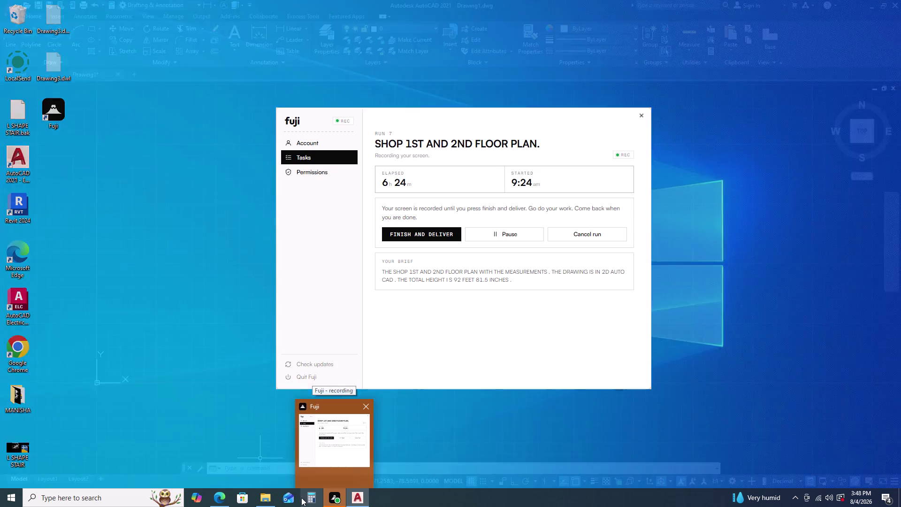
Switch back to the blank Drawing1 and pan the origin toward the lower-left.
click(362, 497)
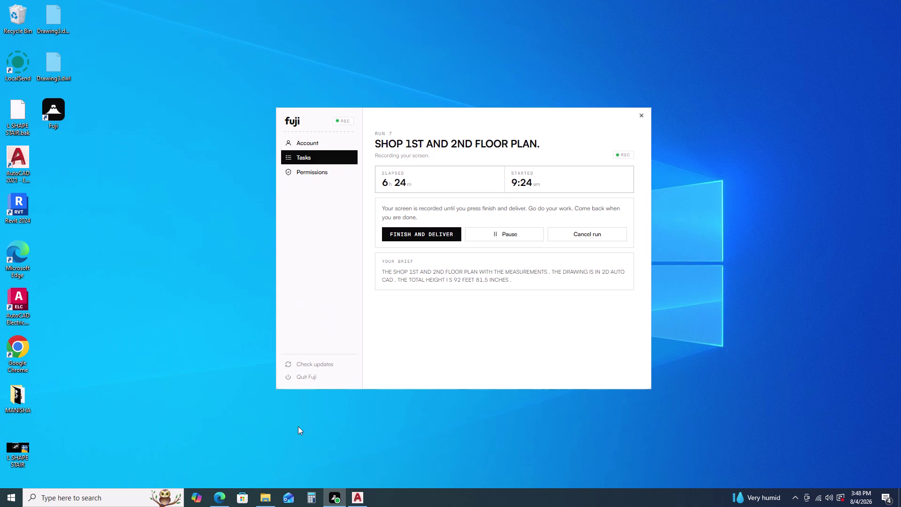
click(357, 497)
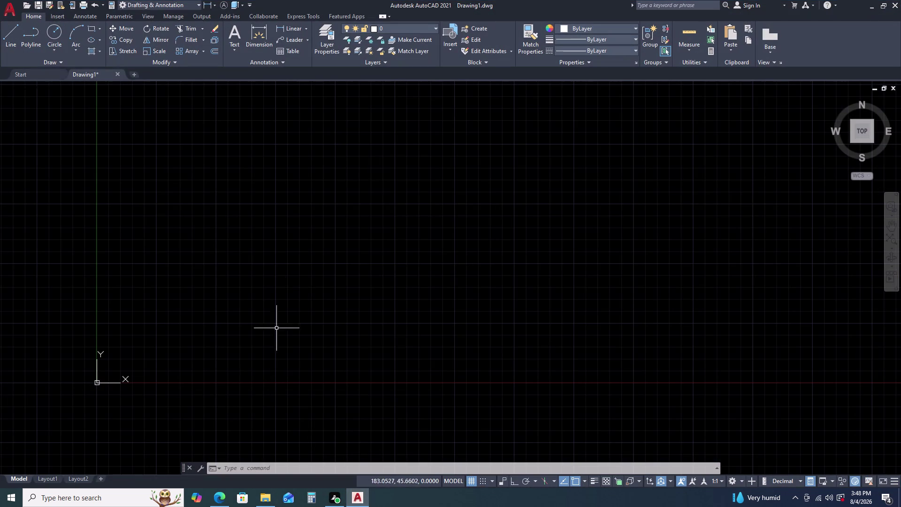
middle_drag(167, 153, 164, 157)
middle_drag(135, 186, 104, 210)
middle_drag(159, 191, 106, 217)
middle_drag(103, 219, 90, 226)
text(U)
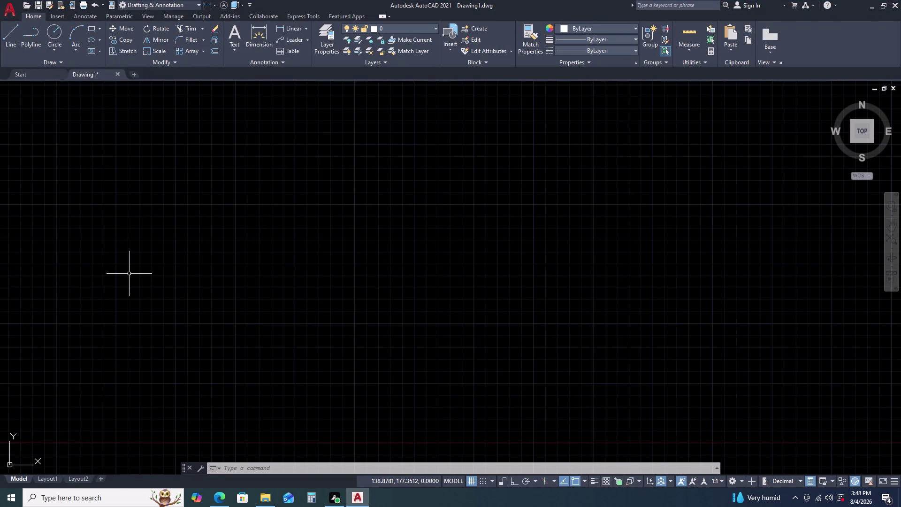
Set drawing units to Architectural length with 0'-0 1/2" precision via UN.
text(N)
key(space)
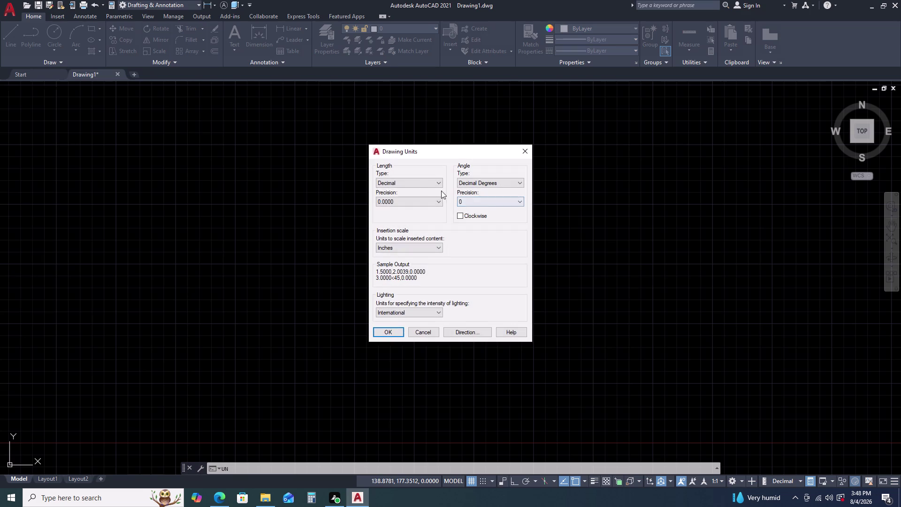
click(418, 179)
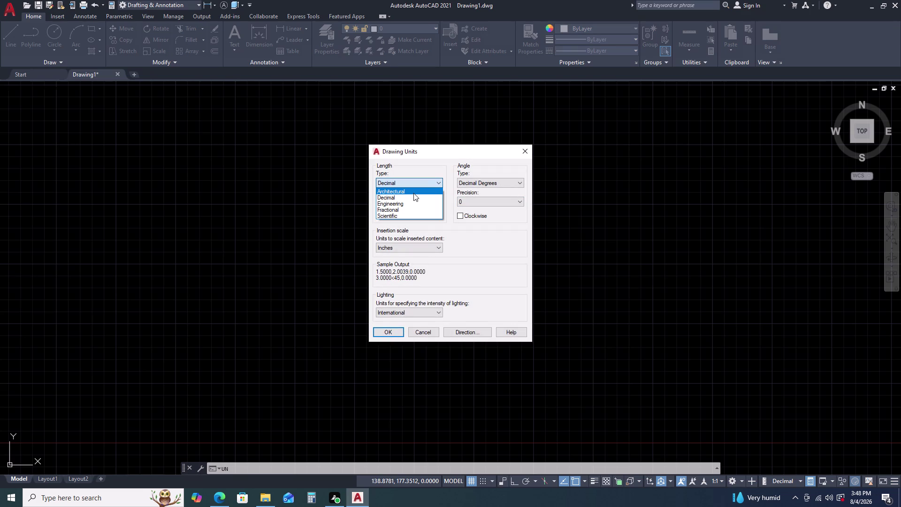
click(414, 193)
click(414, 205)
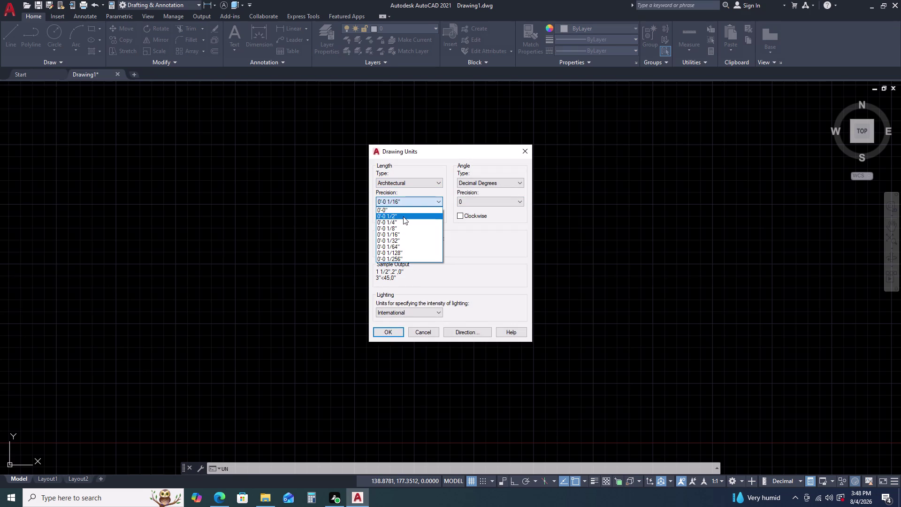
click(403, 217)
click(389, 334)
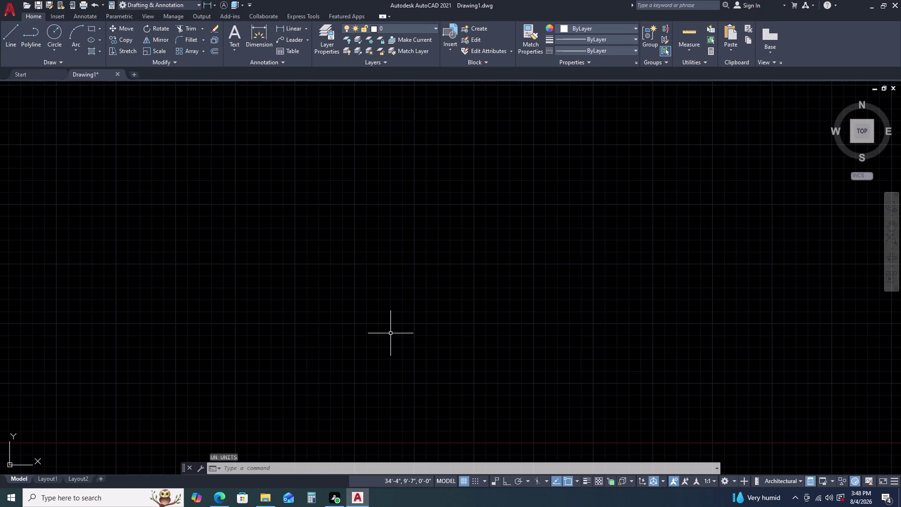
Open the DesignCenter content library by mistake, cancel, and close its panel.
key(d)
key(c)
key(space)
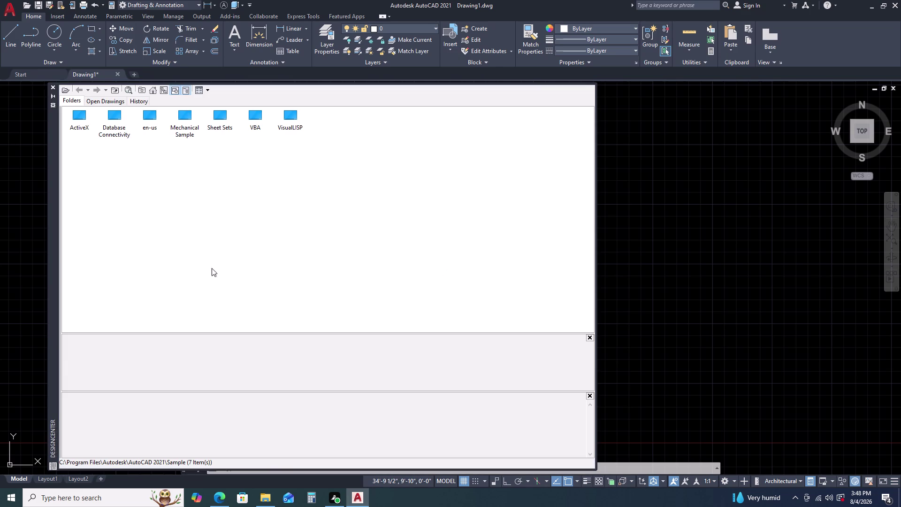
key(Escape)
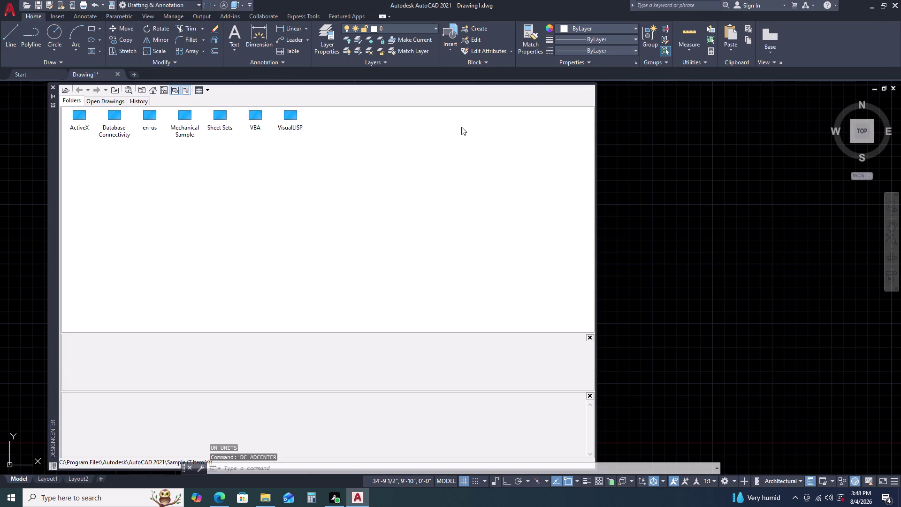
key(Escape)
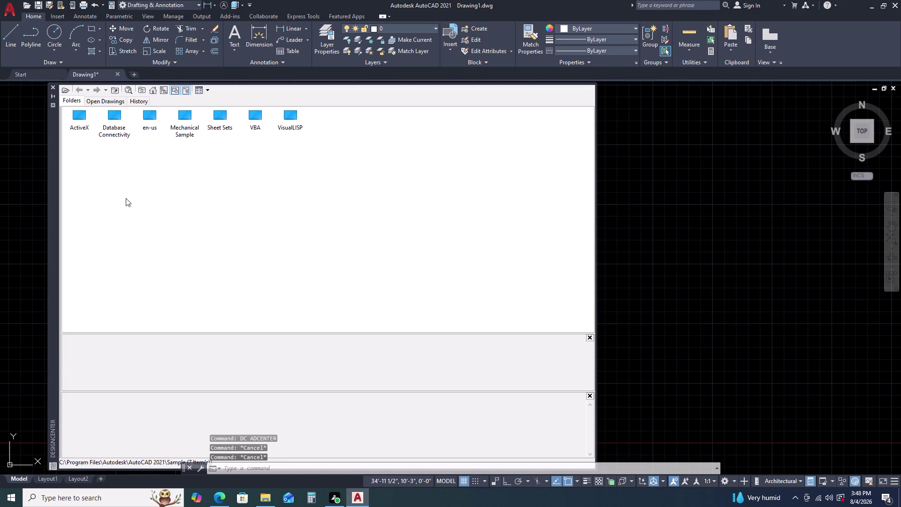
click(52, 82)
click(51, 87)
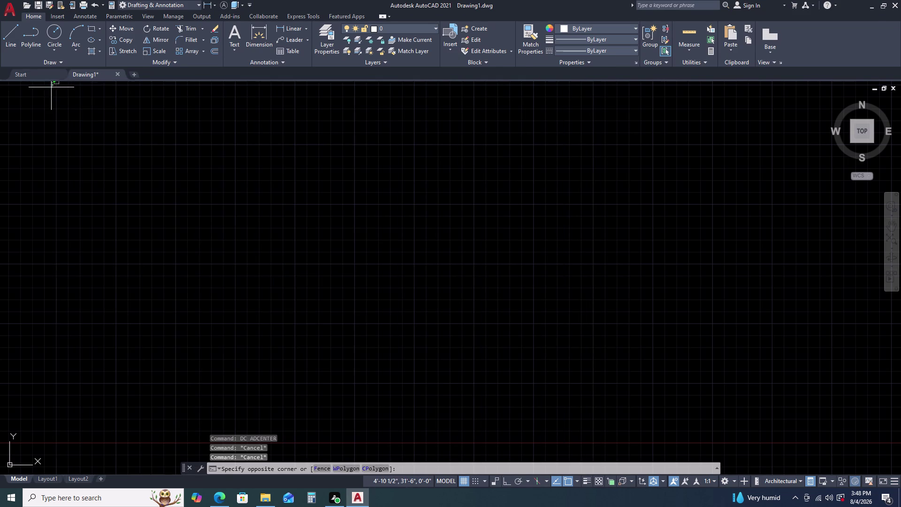
Give the Standard dimension style Architectural primary units with 0'-0 1/2" precision.
text(D)
key(space)
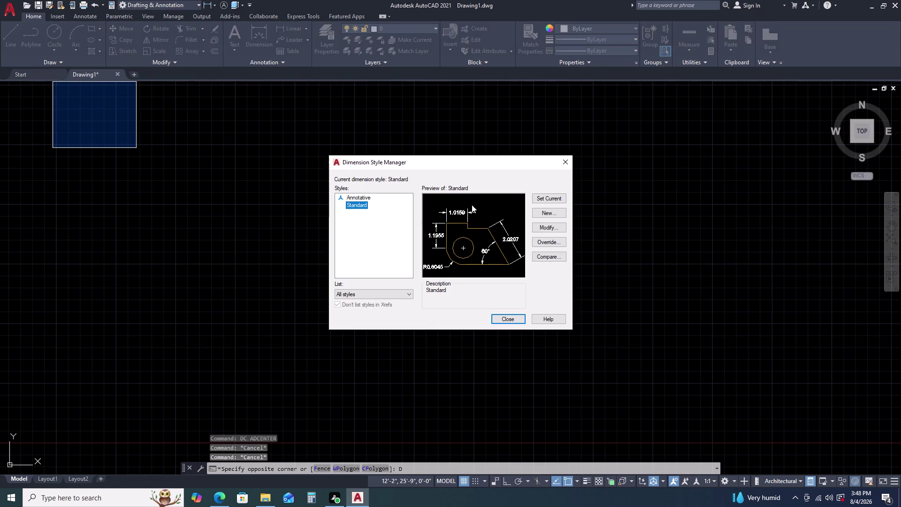
click(542, 230)
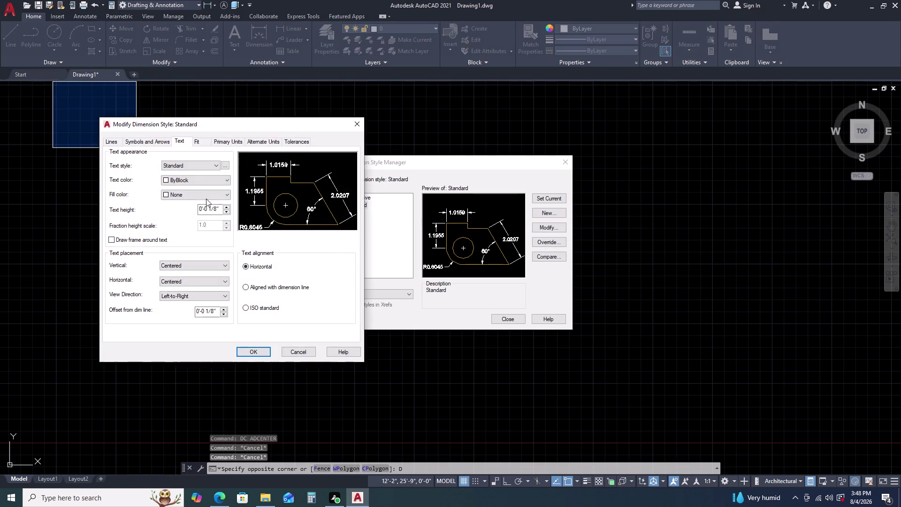
click(237, 142)
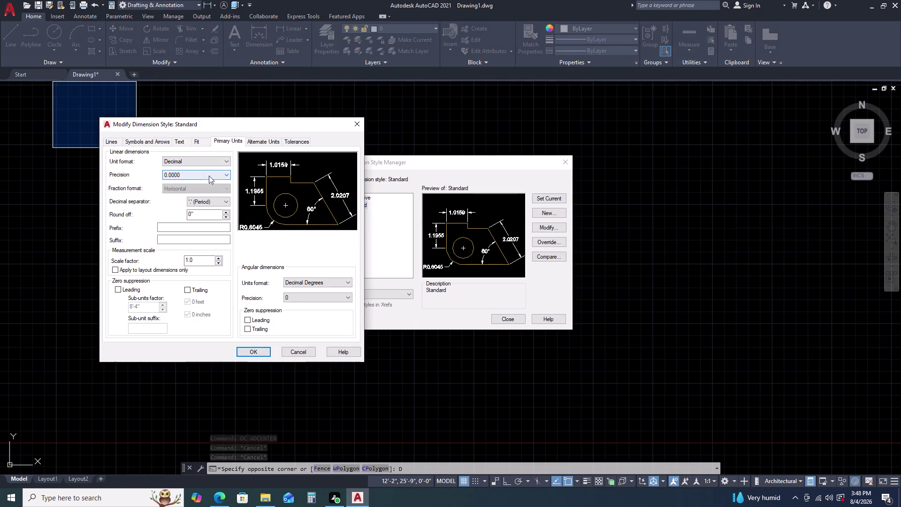
click(196, 159)
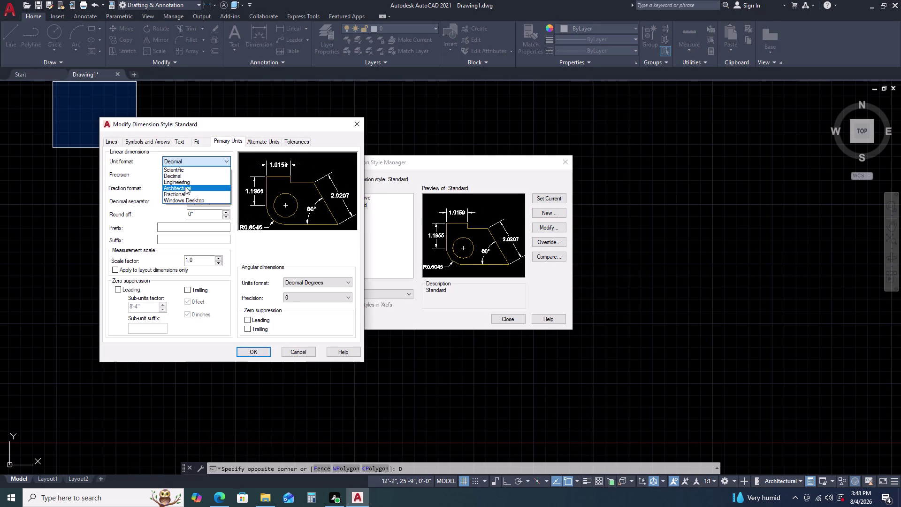
click(188, 189)
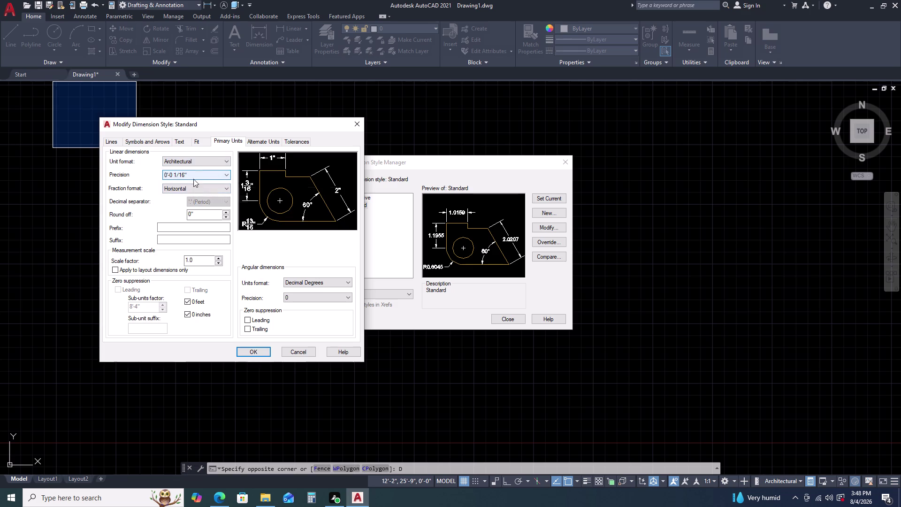
click(196, 177)
click(193, 190)
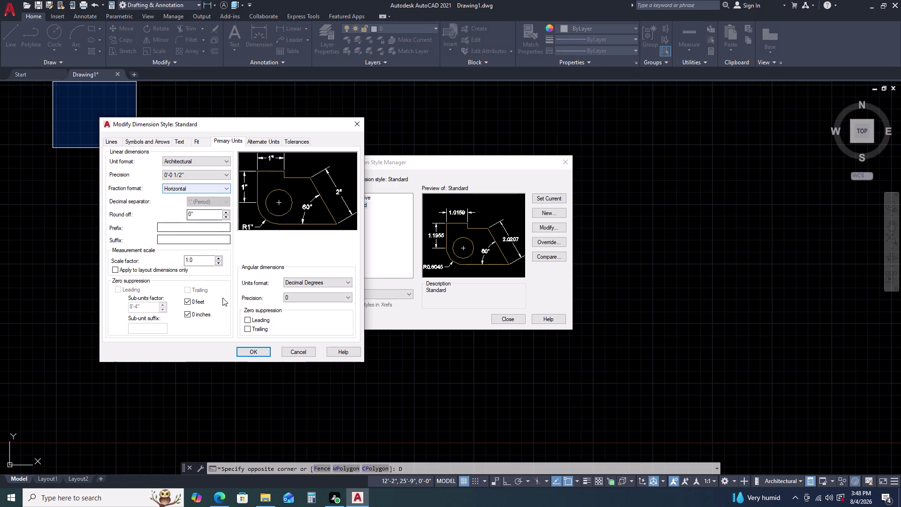
click(252, 349)
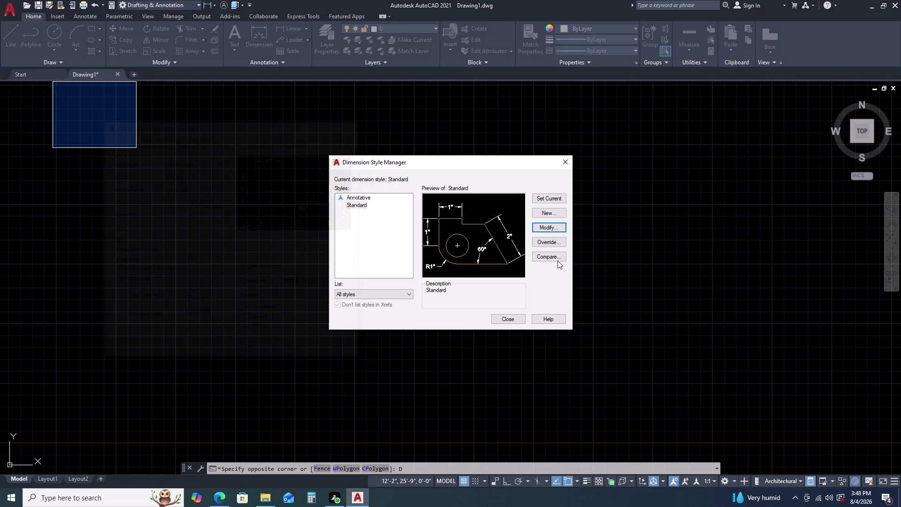
click(545, 199)
click(565, 159)
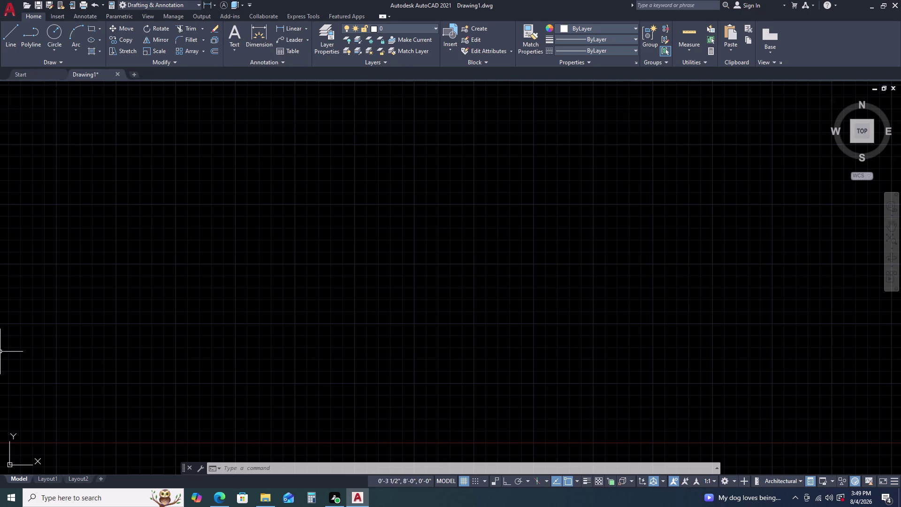
scroll(down, 3)
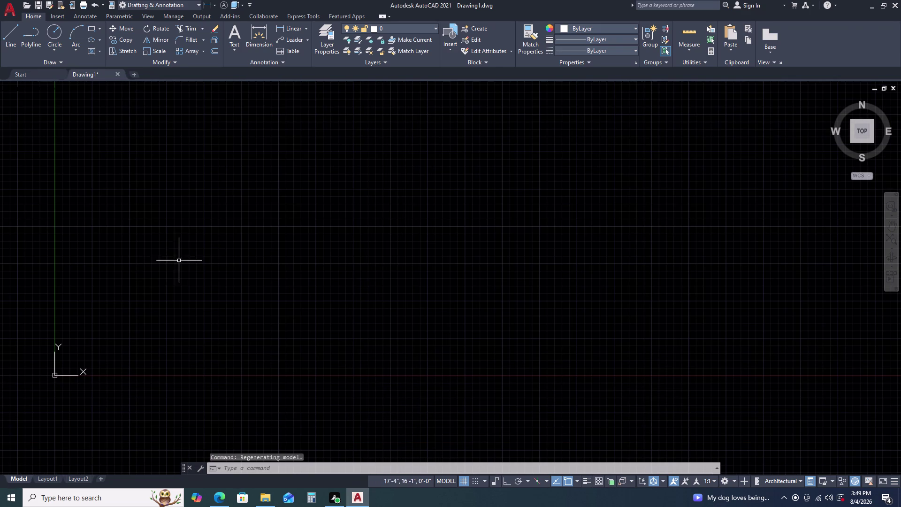
key(u)
key(n)
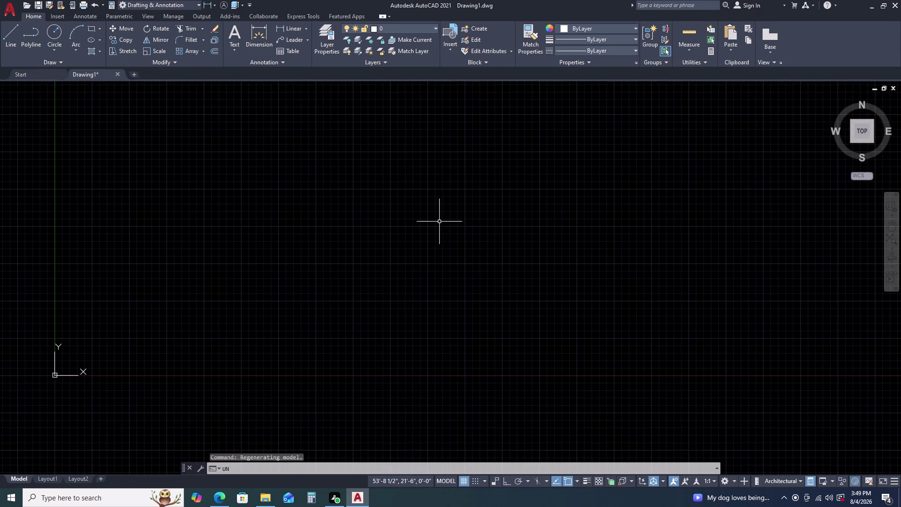
key(space)
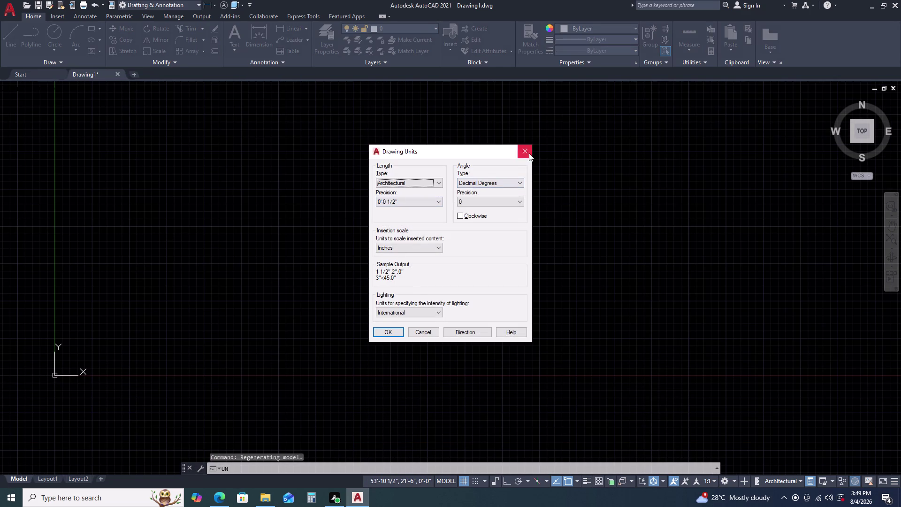
click(527, 151)
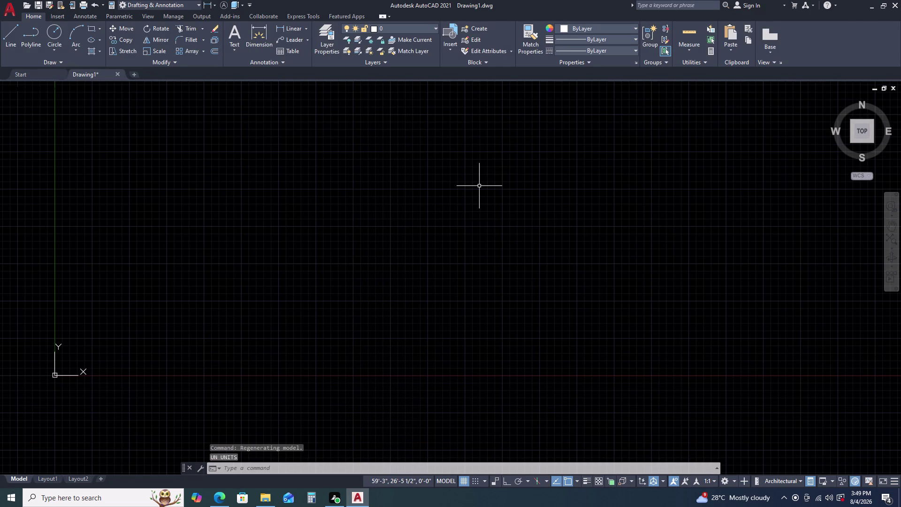
text(D)
key(space)
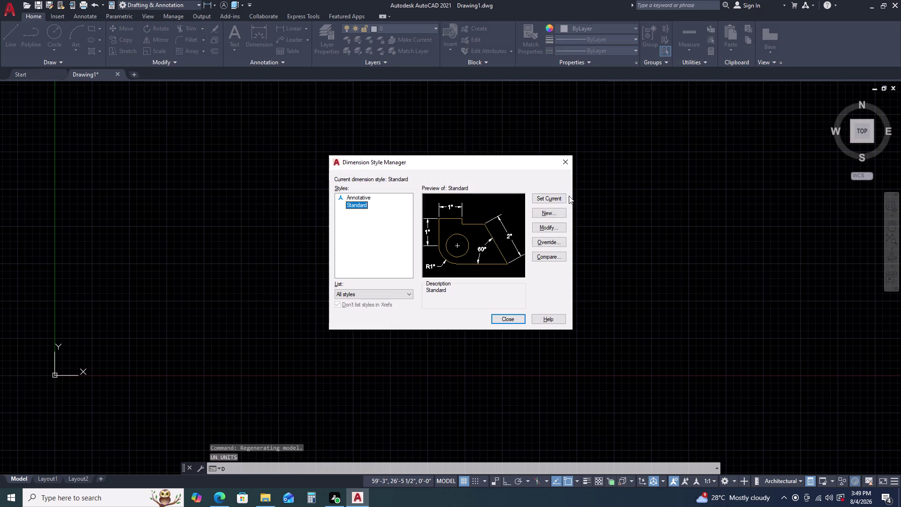
click(564, 159)
key(Escape)
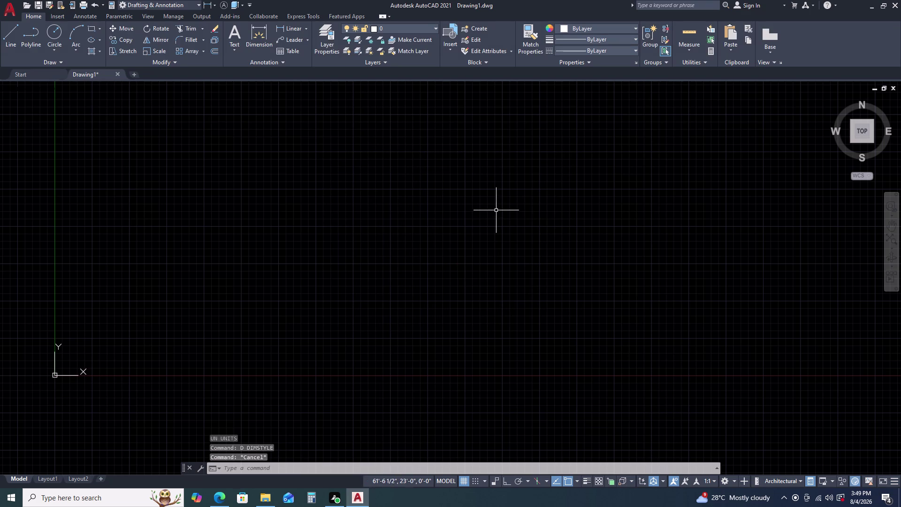
scroll(up, 3)
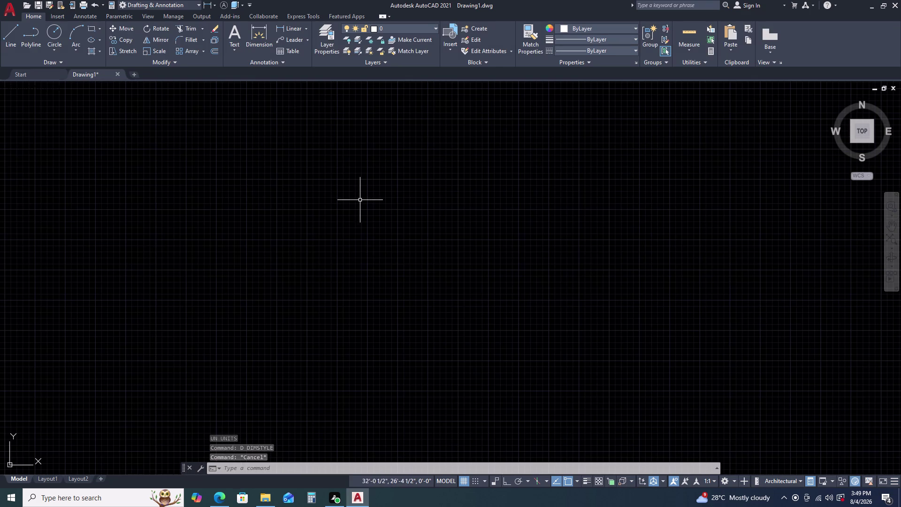
middle_drag(361, 201, 340, 214)
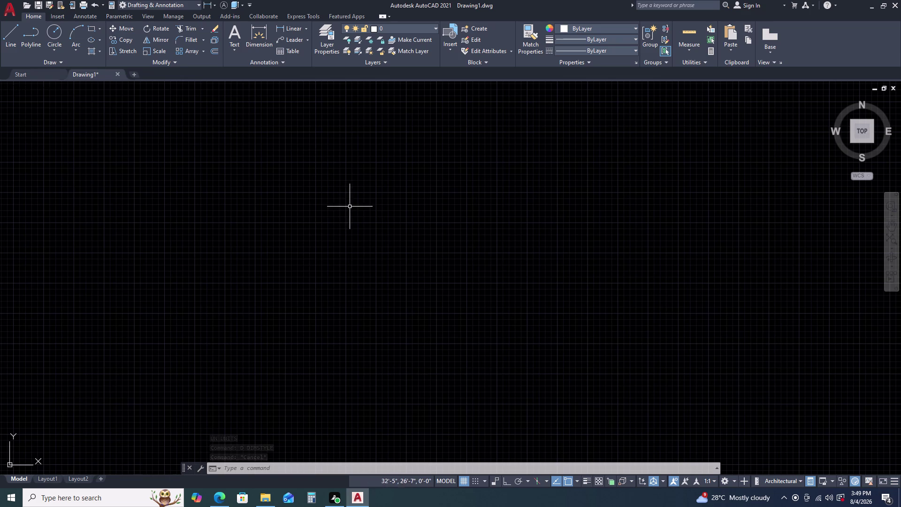
Draw a rectangle from two picked corners and start saving the untitled drawing.
key(r)
key(e)
key(c)
key(space)
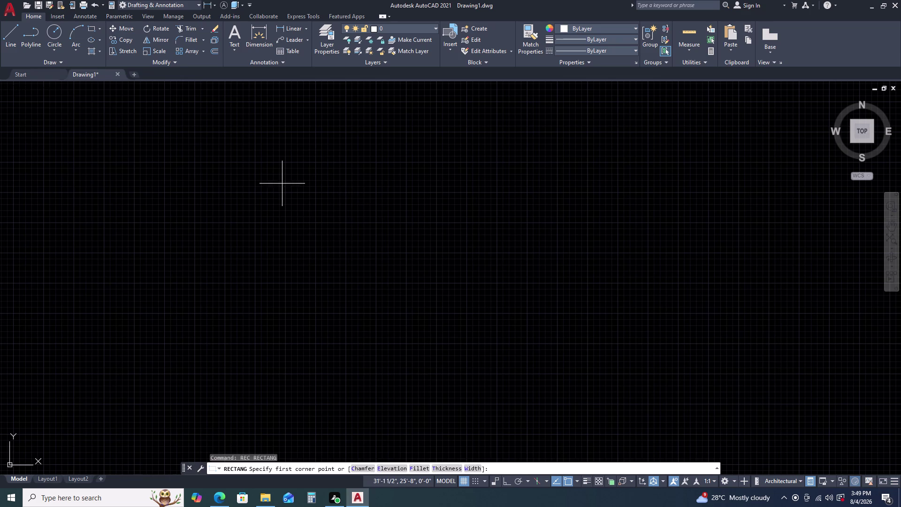
click(278, 155)
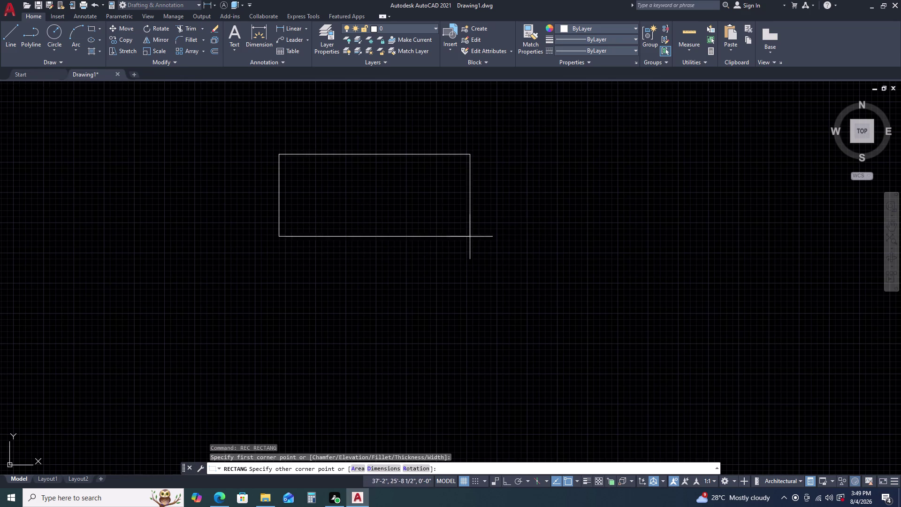
click(437, 252)
key(ctrl+s)
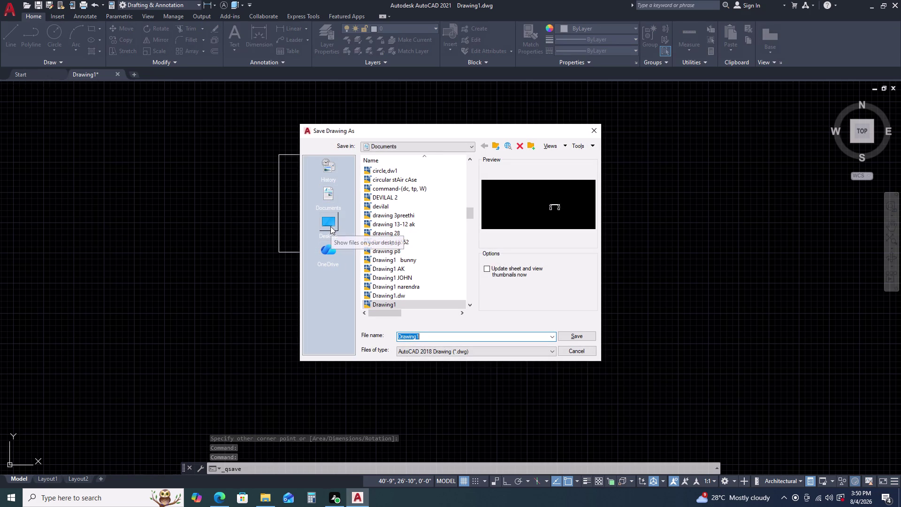
Browse to the MANISHA folder on the Desktop in Save Drawing As.
click(331, 223)
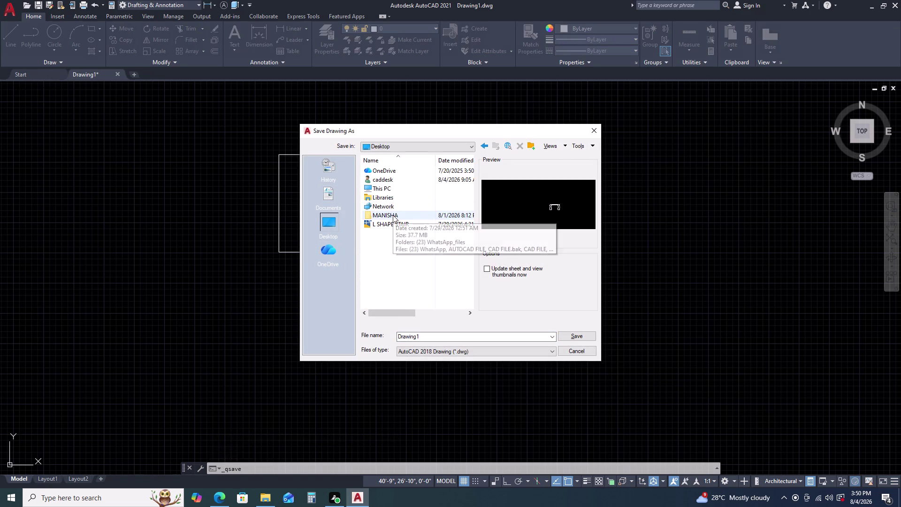
triple_click(393, 215)
click(453, 338)
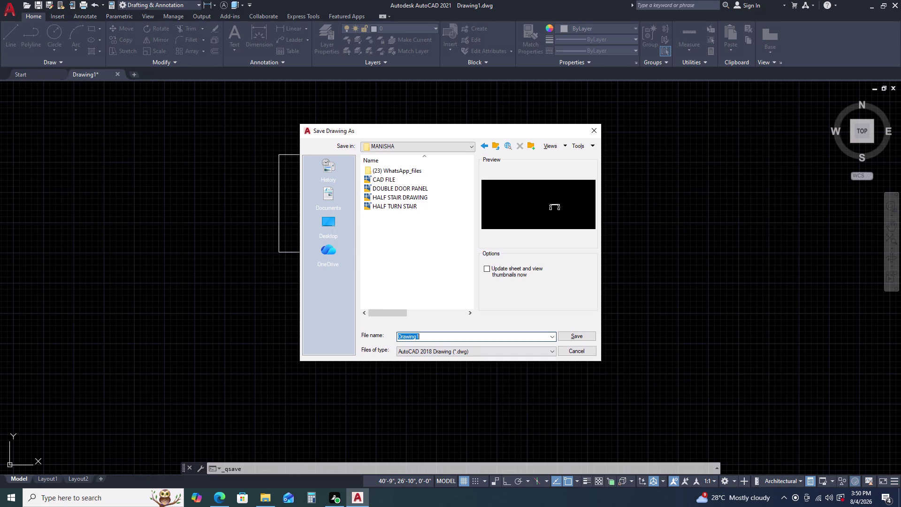
Name the file 'SHOP 1ST AND 2ND FLOOR PLAN CAD' and save it.
text(S)
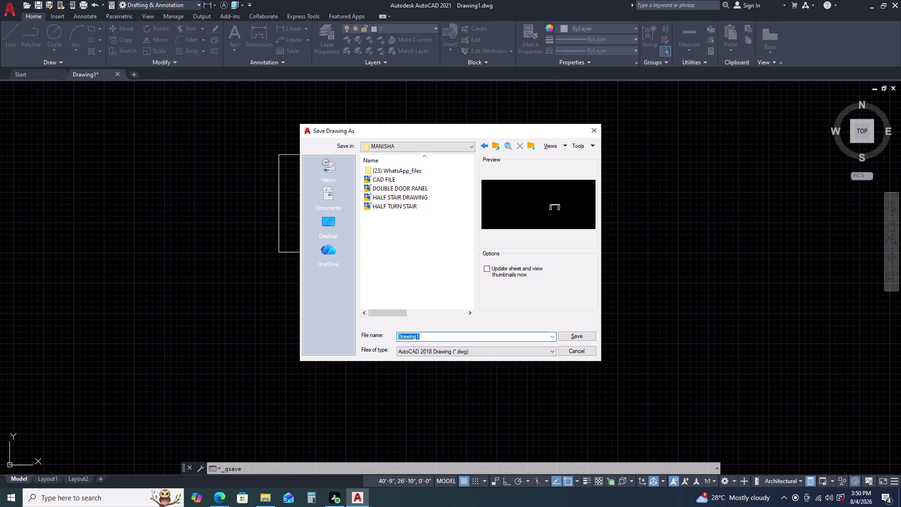
text(HOP)
key(space)
text(1)
text(SR)
key(BackSpace)
text(T AN)
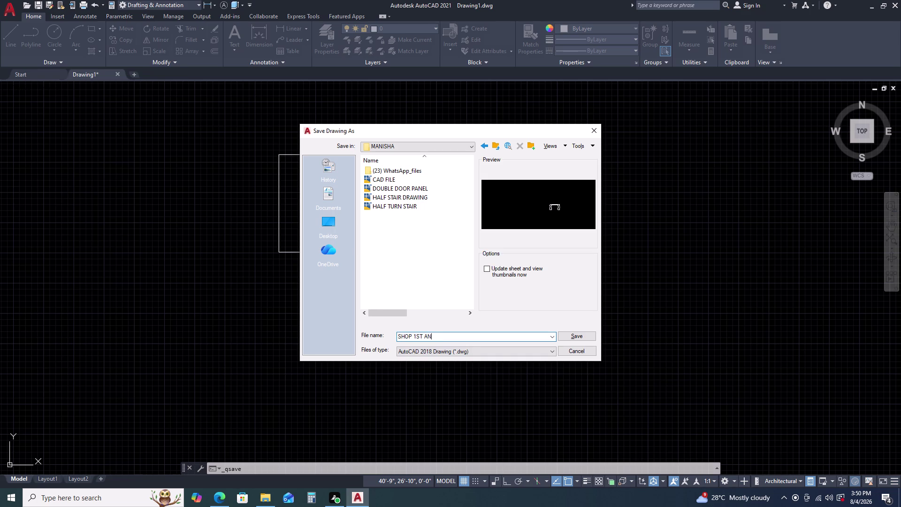
text(D)
key(space)
text(2N)
text(D)
key(space)
text(FL)
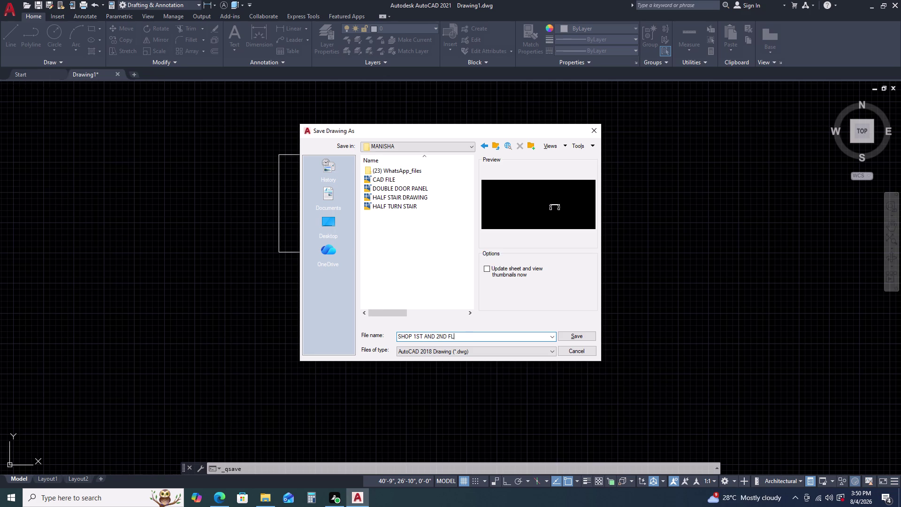
text(OOR PLAQNM)
key(BackSpace)
key(BackSpace)
key(BackSpace)
key(BackSpace)
text(AN)
key(space)
text(A)
key(BackSpace)
text(CAD P)
key(BackSpace)
click(571, 335)
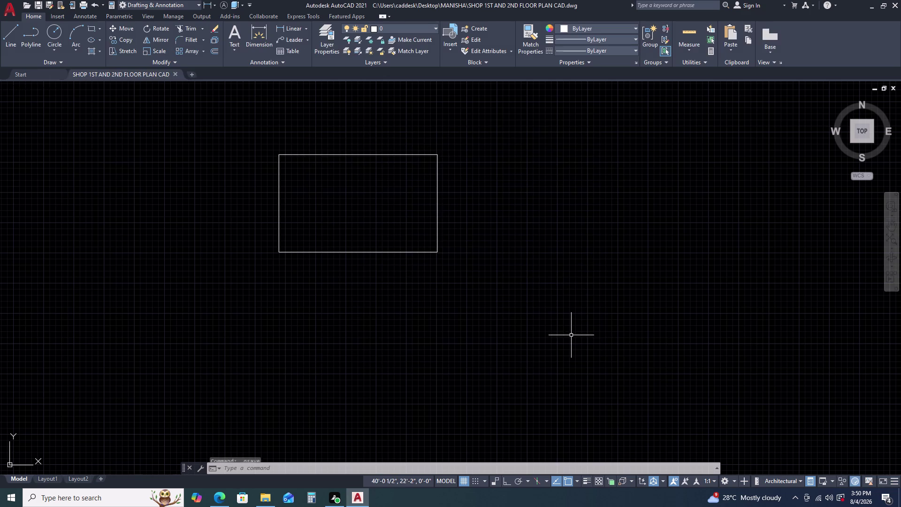
Select the test rectangle and delete it, then recenter the empty view.
scroll(up, 3)
scroll(down, 3)
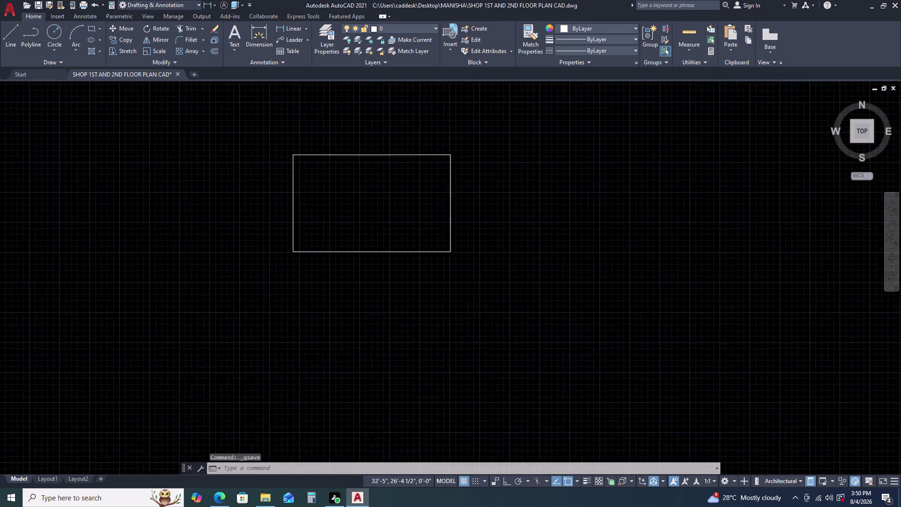
scroll(down, 3)
scroll(up, 3)
click(384, 230)
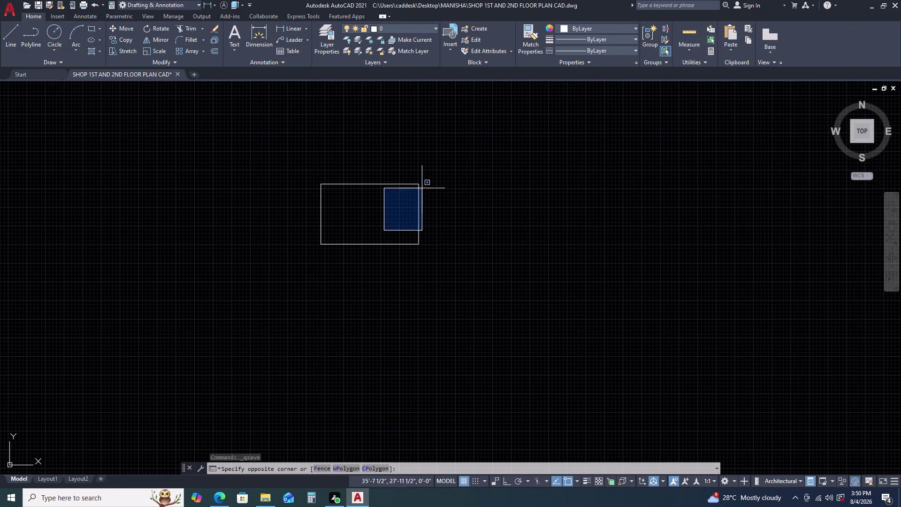
double_click(422, 178)
double_click(392, 214)
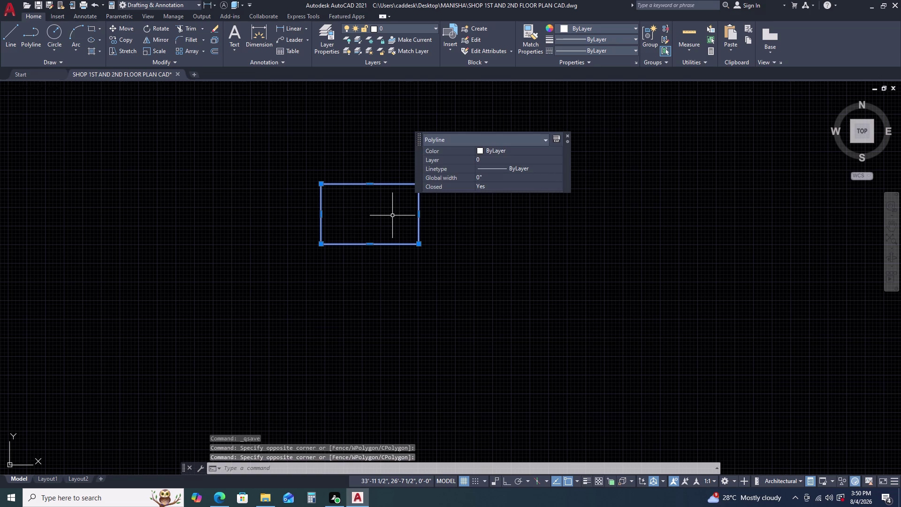
key(Delete)
scroll(down, 3)
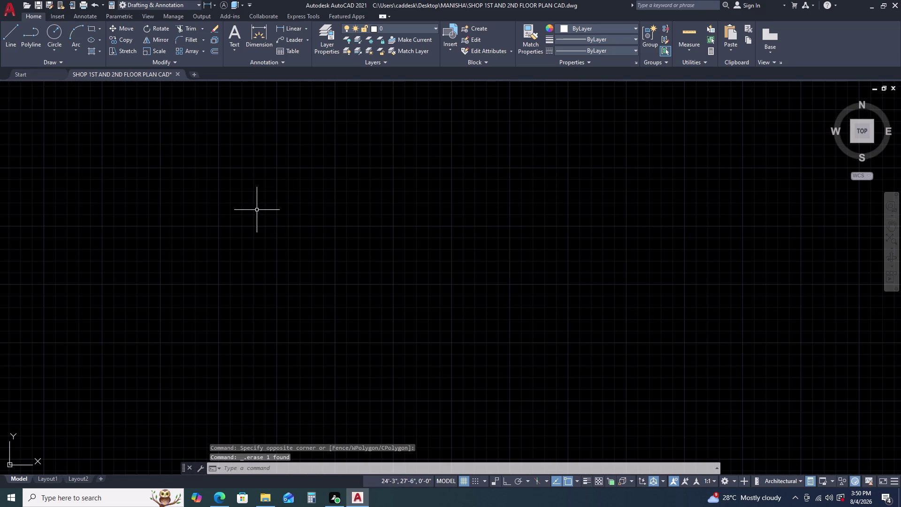
scroll(up, 3)
scroll(down, 3)
middle_drag(253, 151, 230, 186)
middle_drag(199, 215, 194, 221)
key(d)
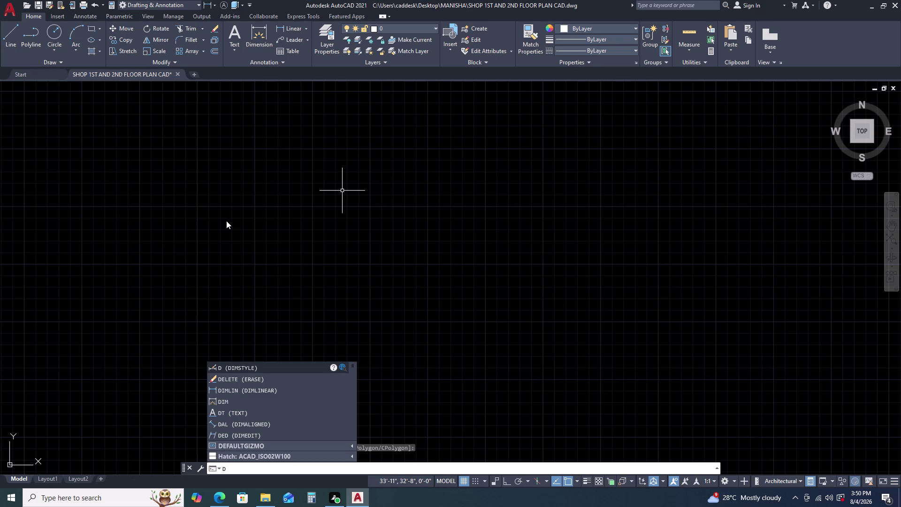
Start a line, enter a first wall length, and undo the resulting slanted segment.
key(Escape)
key(l)
key(space)
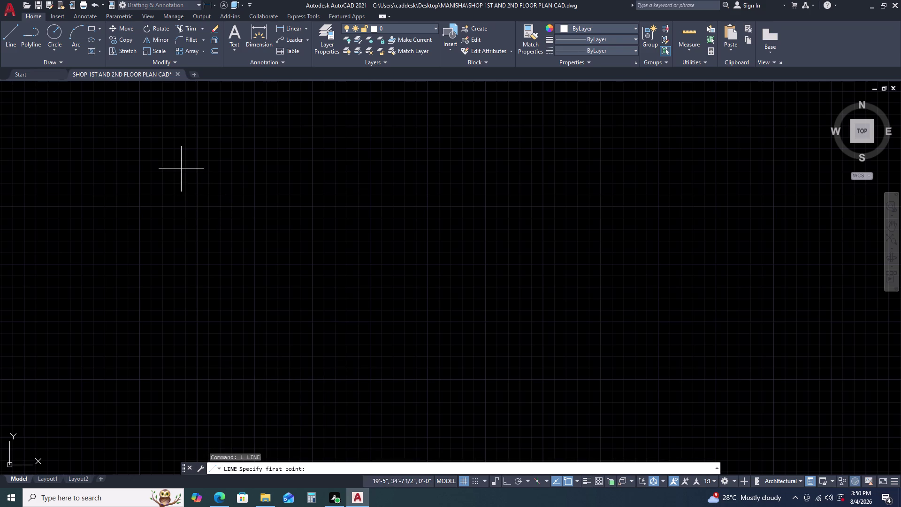
click(181, 169)
text(4)
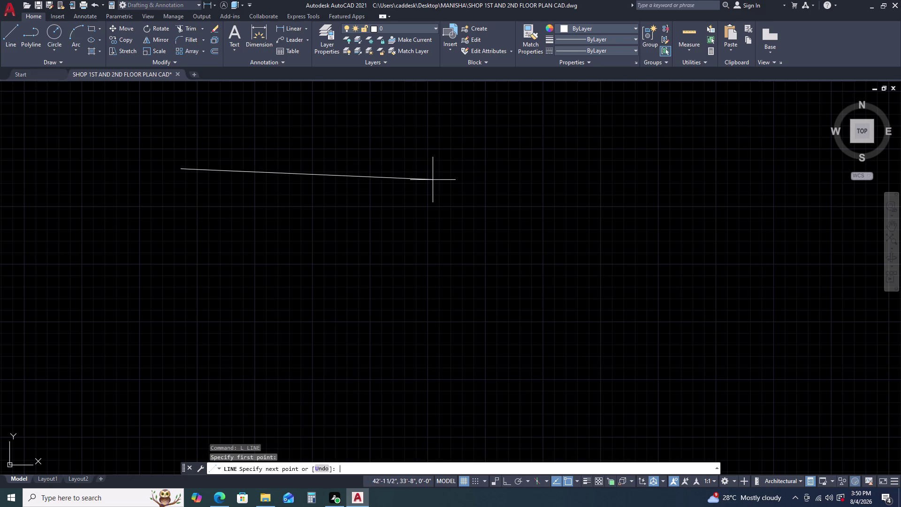
text(6)
text(')
text(6)
key(BackSpace)
key(5)
key(Return)
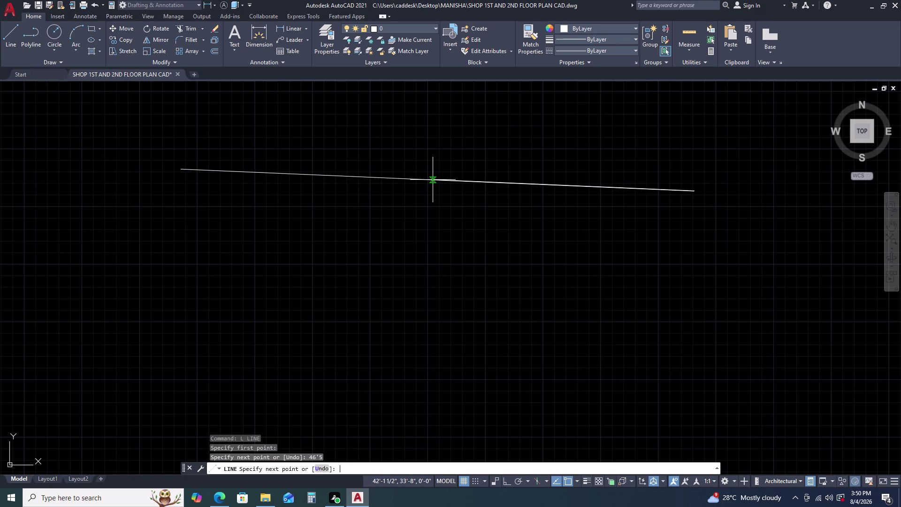
scroll(down, 3)
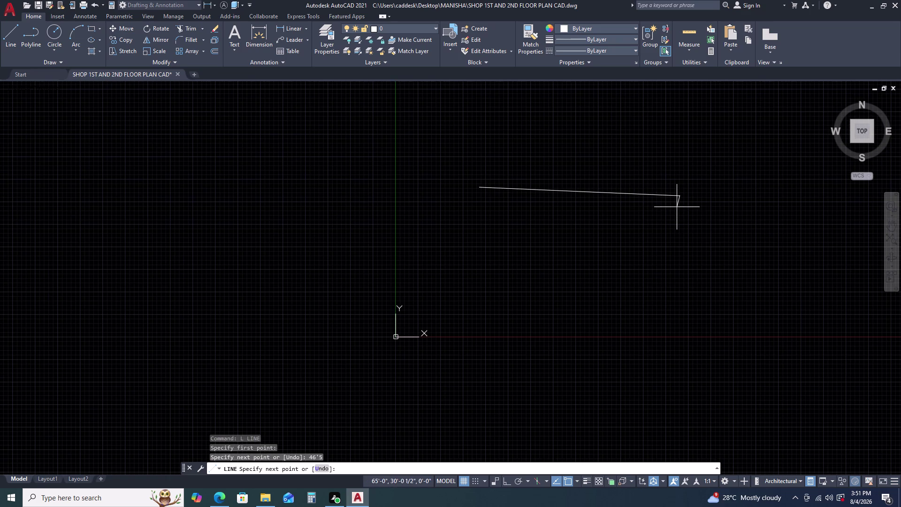
key(ctrl+z)
Turn on Ortho and draw the 46'-6" horizontal top wall line.
key(F8)
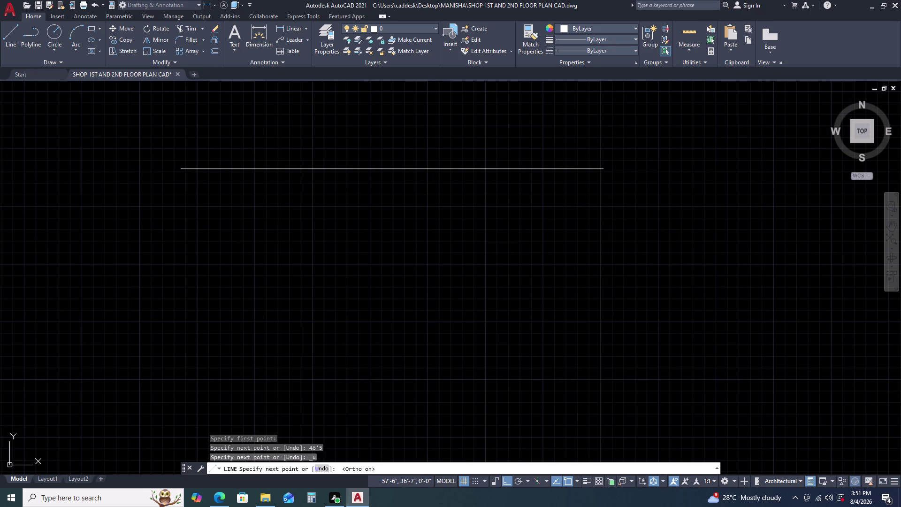
key(4)
text(6)
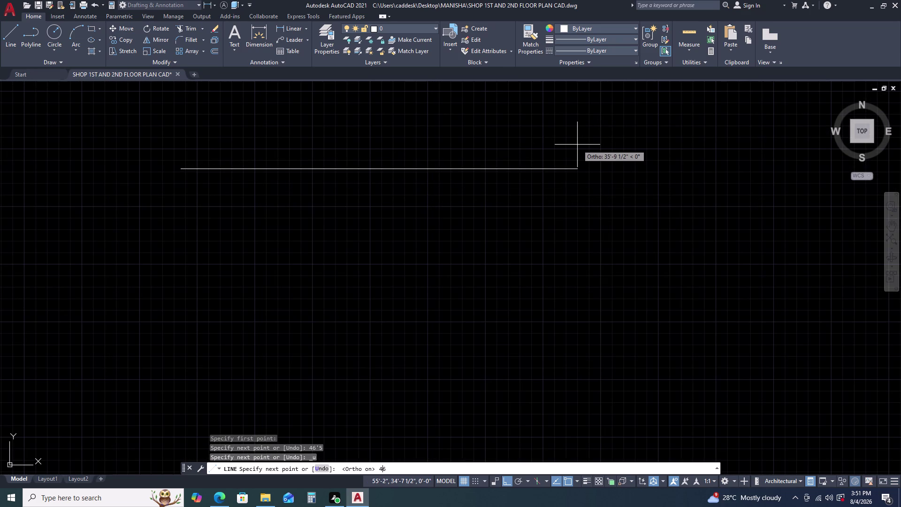
text('6)
key(Return)
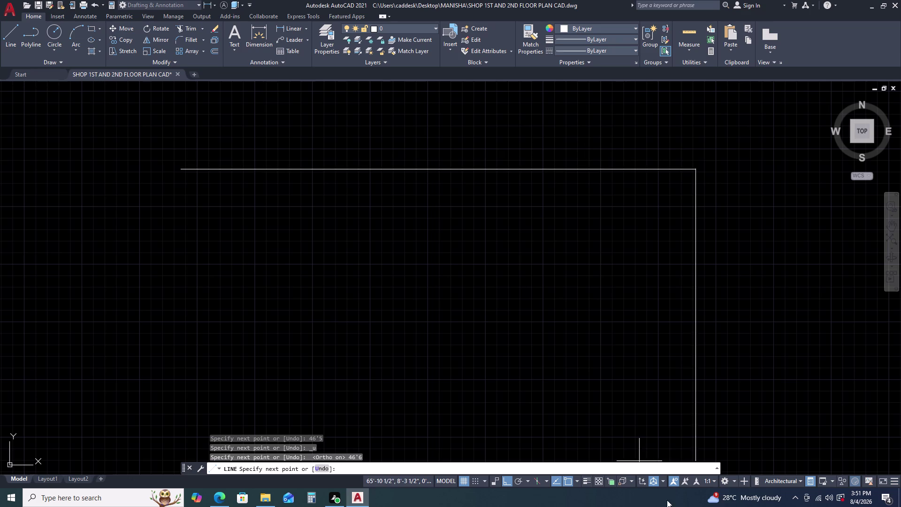
scroll(down, 3)
middle_drag(693, 334, 647, 298)
scroll(down, 3)
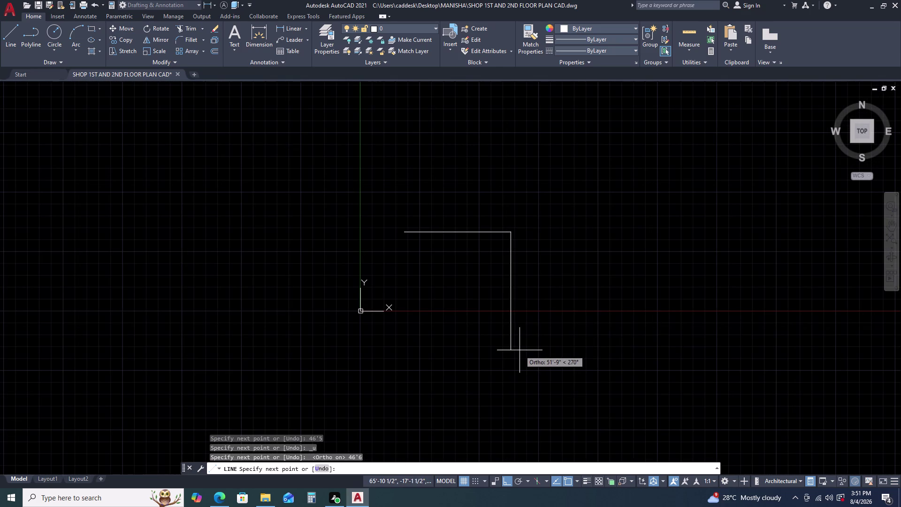
Try entering a vertical wall length, then cancel the unfinished line command.
key(4)
key(BackSpace)
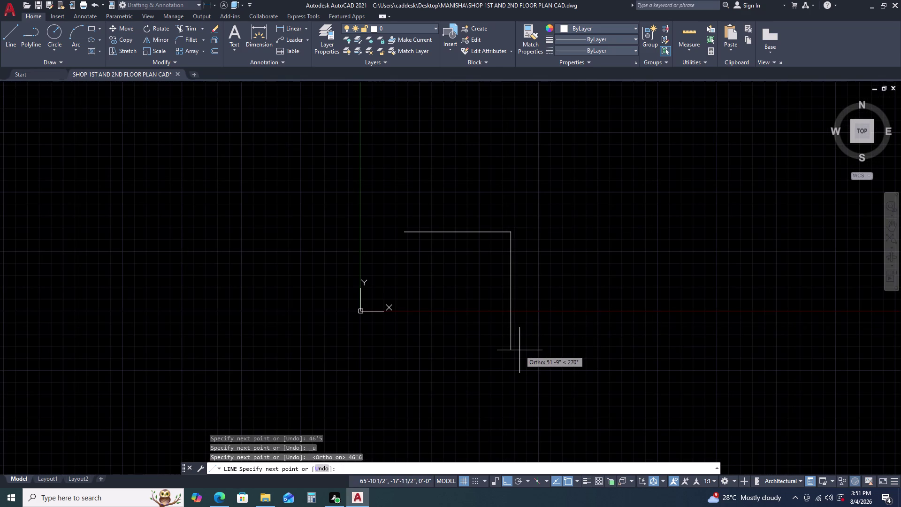
key(9)
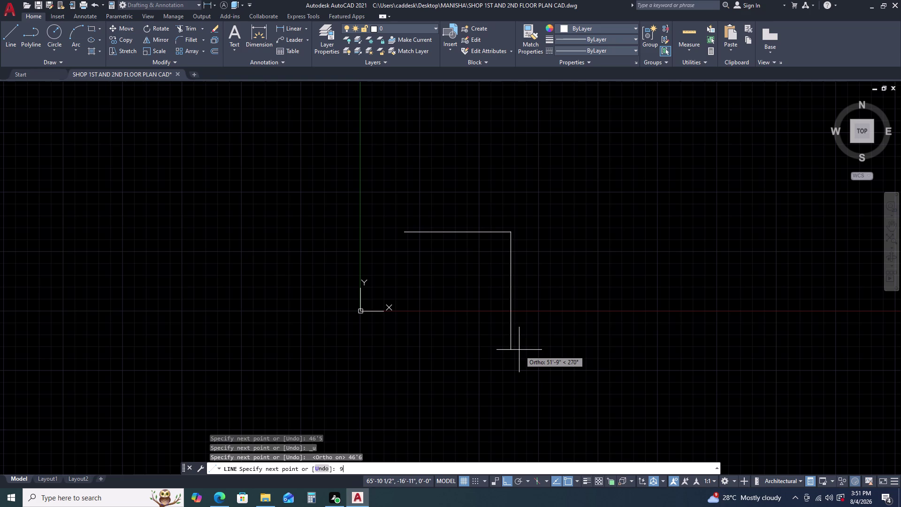
text(2')
text(81)
key(period)
key(8)
key(BackSpace)
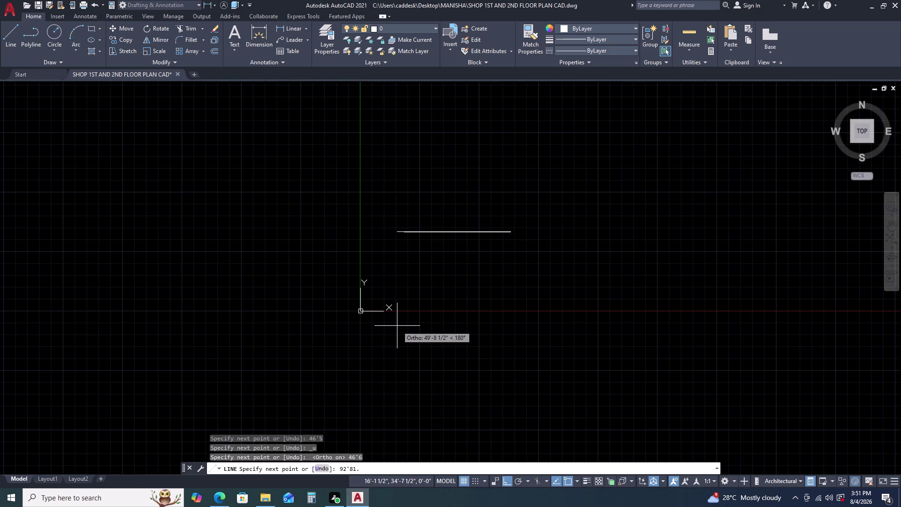
key(5)
key(Return)
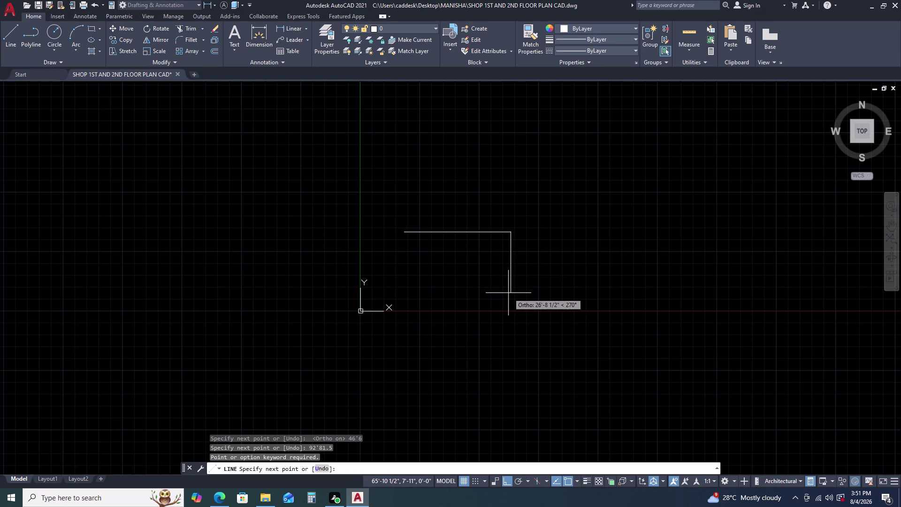
scroll(up, 3)
key(Escape)
scroll(down, 3)
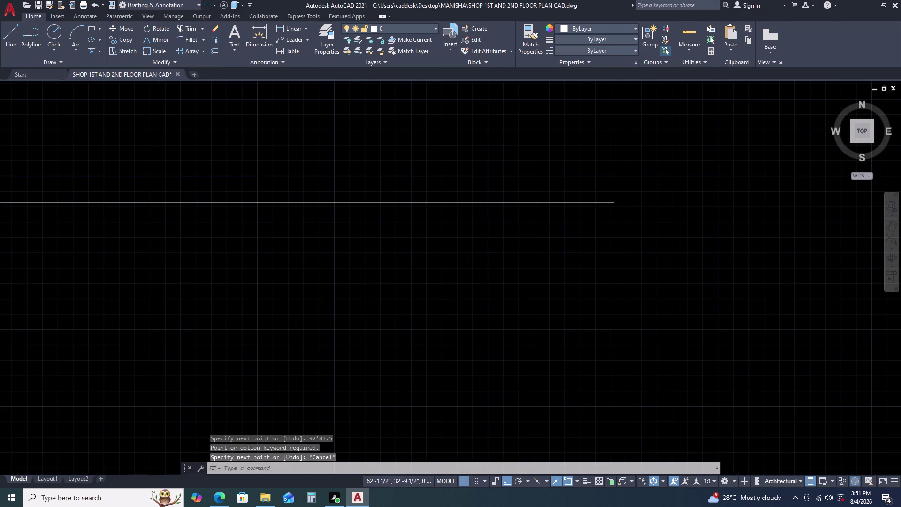
scroll(up, 3)
click(602, 230)
Move the selected horizontal wall line to its new position.
click(550, 306)
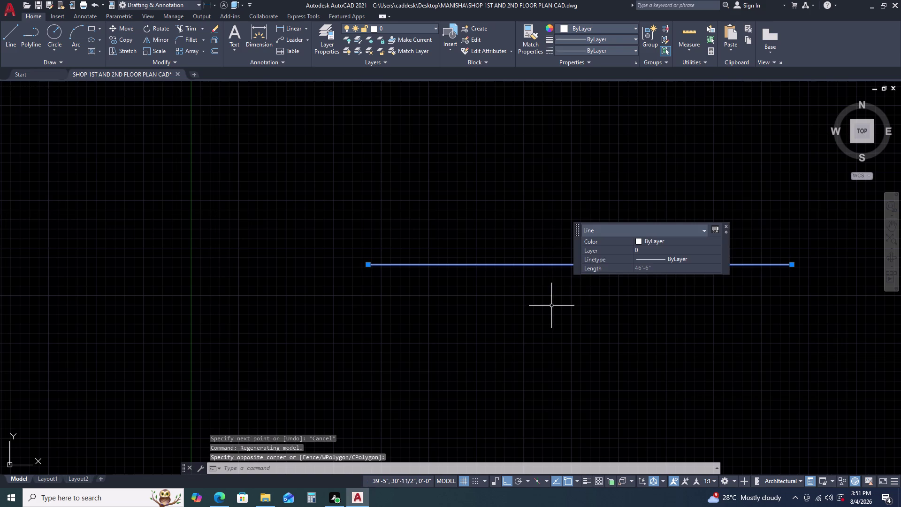
key(m)
key(space)
drag(550, 304, 554, 293)
scroll(down, 3)
middle_drag(573, 195, 397, 269)
middle_click(371, 288)
middle_drag(591, 144, 523, 193)
key(F8)
scroll(down, 3)
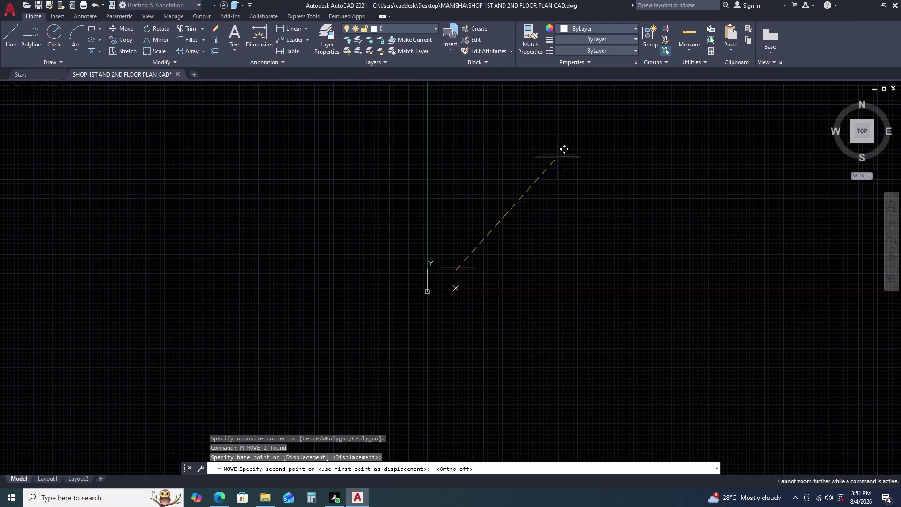
scroll(up, 3)
middle_drag(565, 154, 438, 239)
middle_drag(582, 212, 564, 217)
middle_drag(418, 228, 296, 229)
middle_click(294, 229)
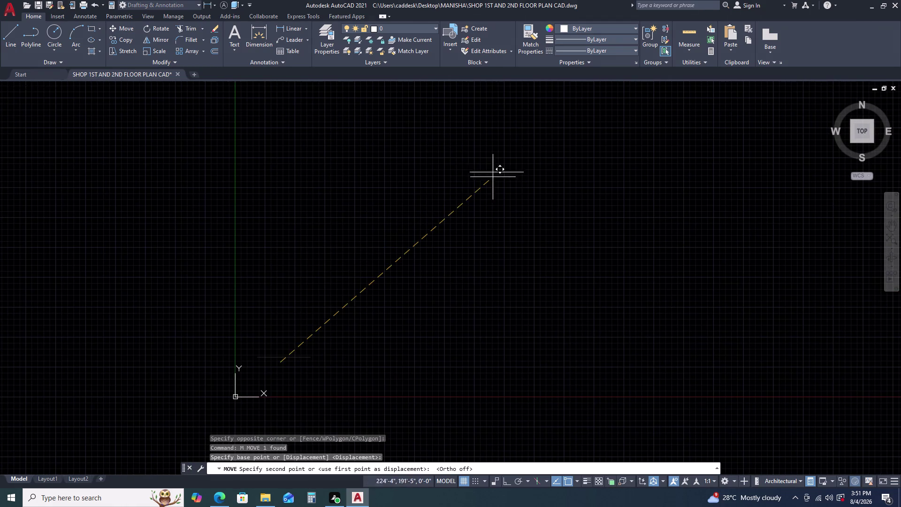
click(517, 157)
Add a linear dimension above the wall line, labelling its 46'-6" length.
key(Escape)
click(301, 27)
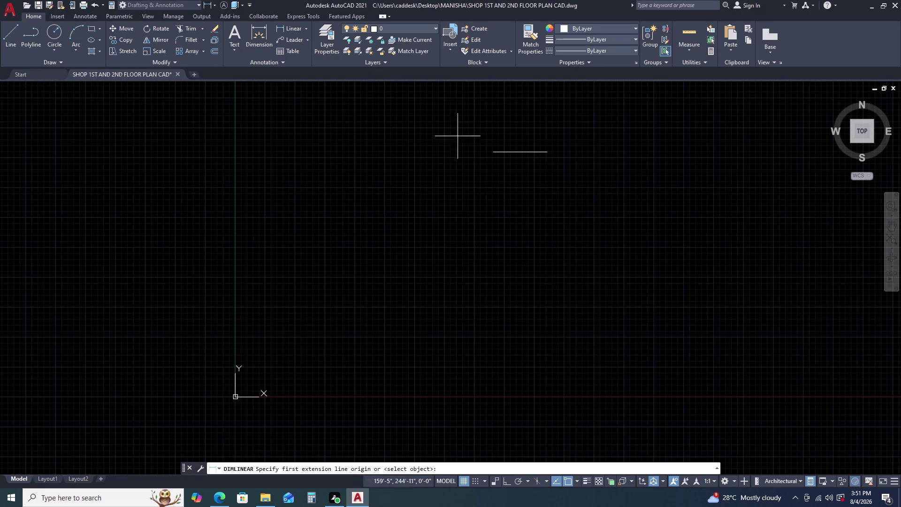
key(space)
drag(538, 152, 537, 145)
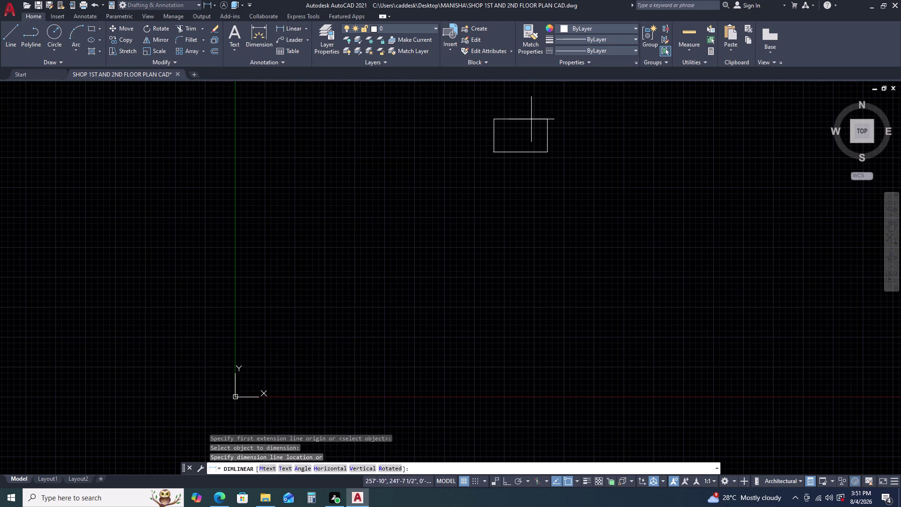
click(531, 119)
Change the Standard dimension style's text height to 2 inches.
key(d)
key(space)
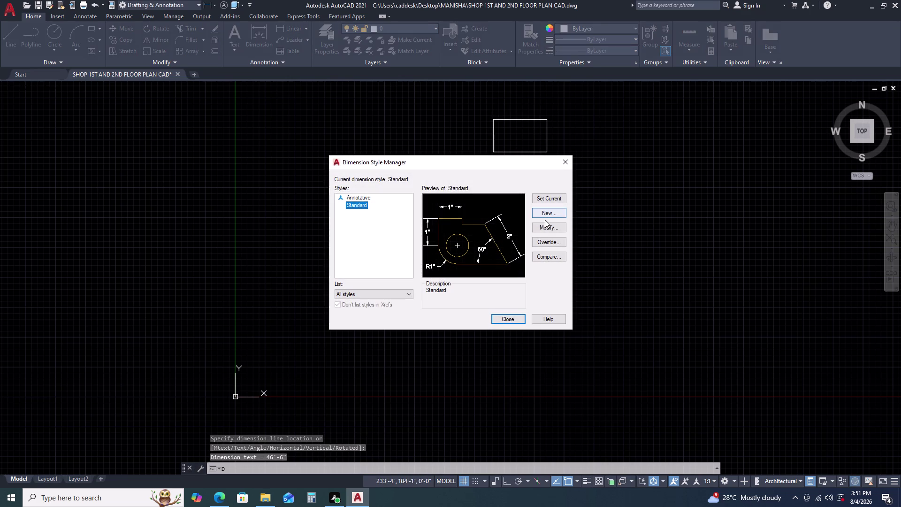
click(548, 226)
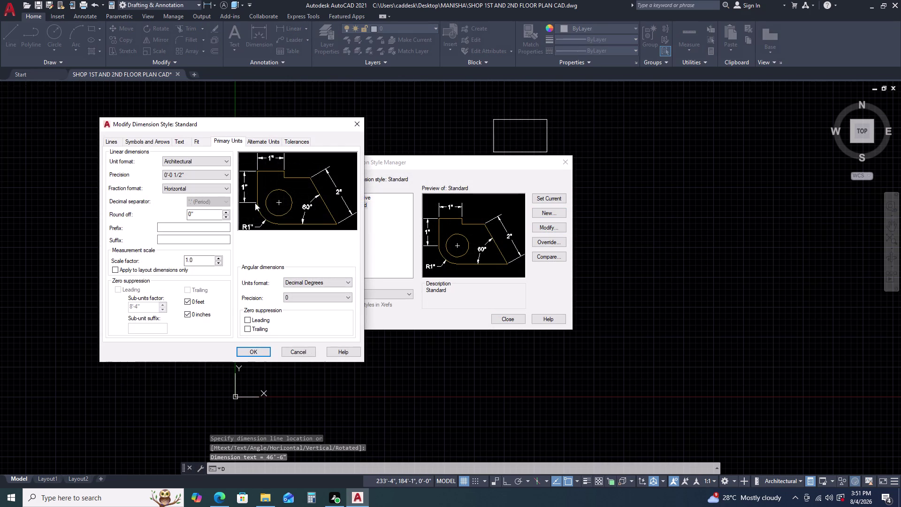
click(185, 144)
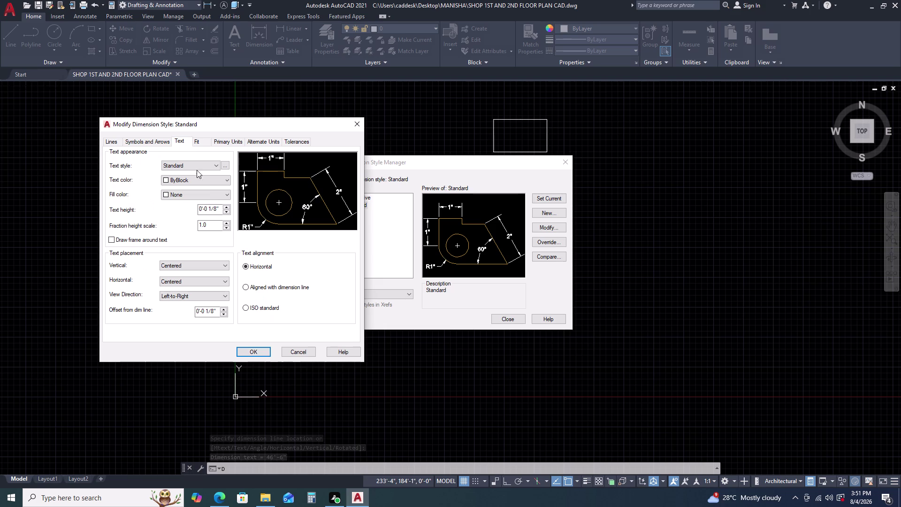
click(221, 208)
key(BackSpace)
key(BackSpace)
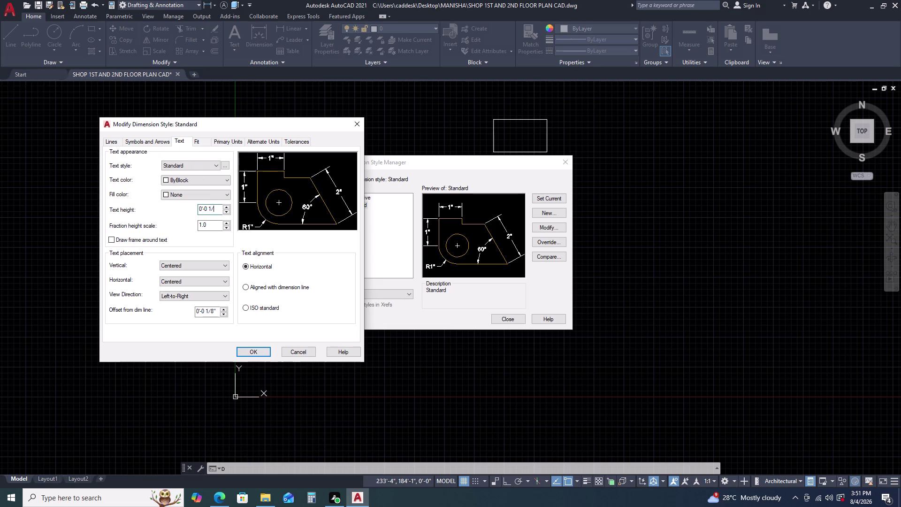
key(BackSpace)
key(BackSpace)
key(BackSpace)
key(BackSpace)
key(BackSpace)
key(BackSpace)
key(BackSpace)
key(2)
key(Return)
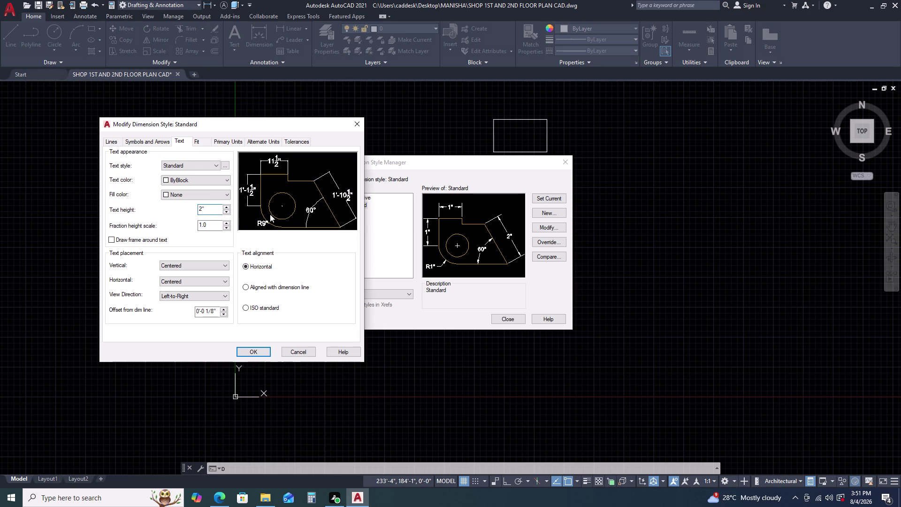
Save the Standard style changes, make Standard current, and close the style manager.
click(255, 353)
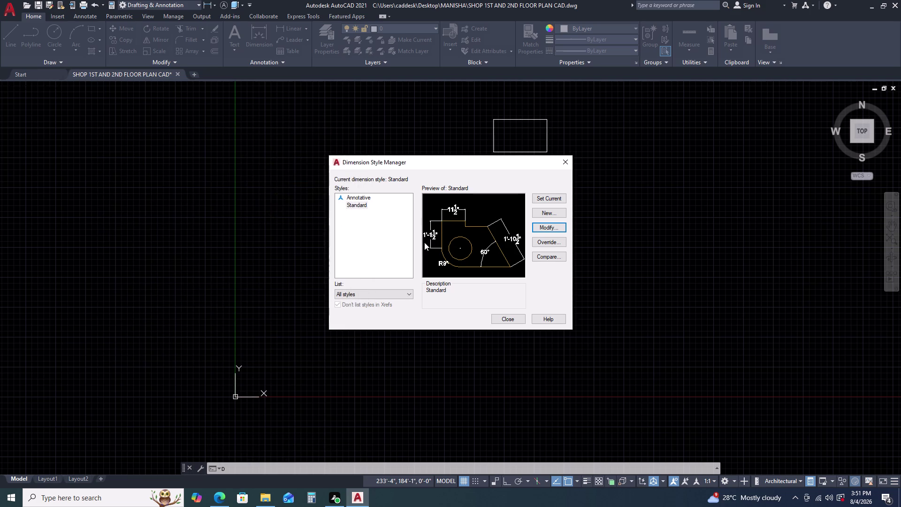
click(552, 199)
click(569, 170)
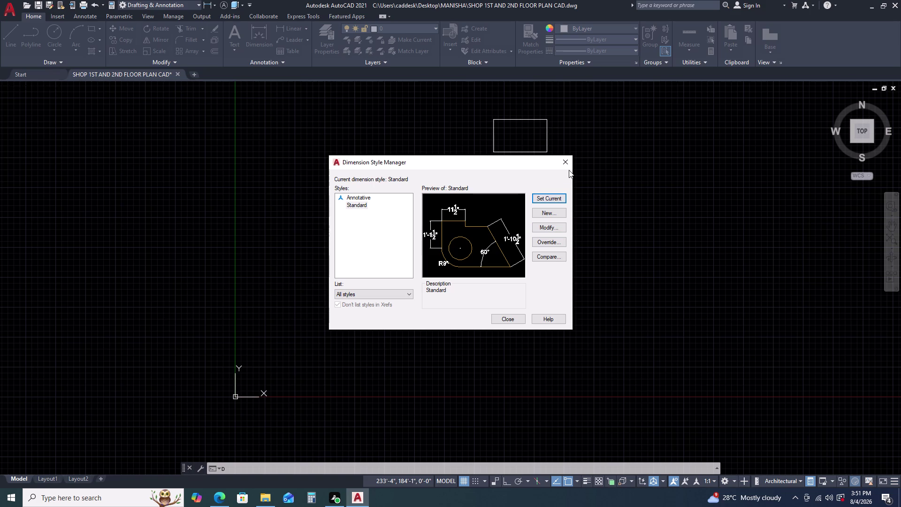
click(569, 167)
scroll(up, 3)
scroll(up, 3)
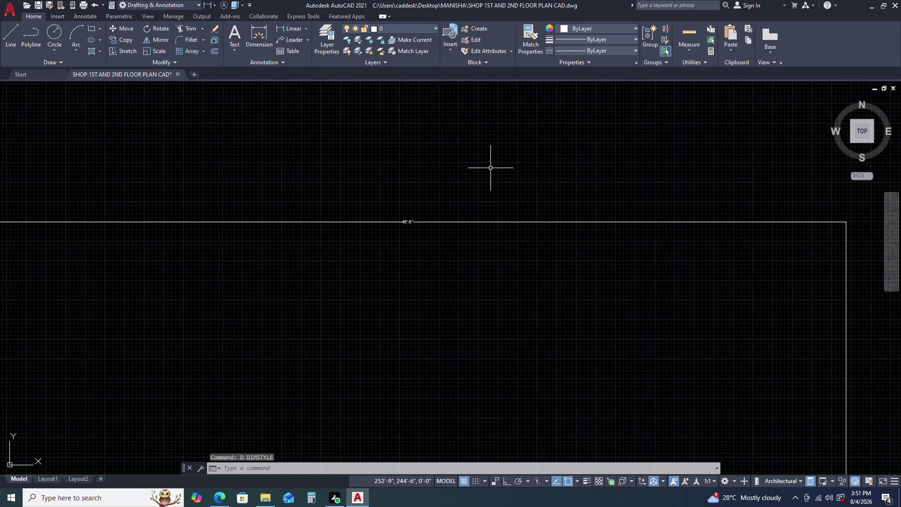
scroll(up, 3)
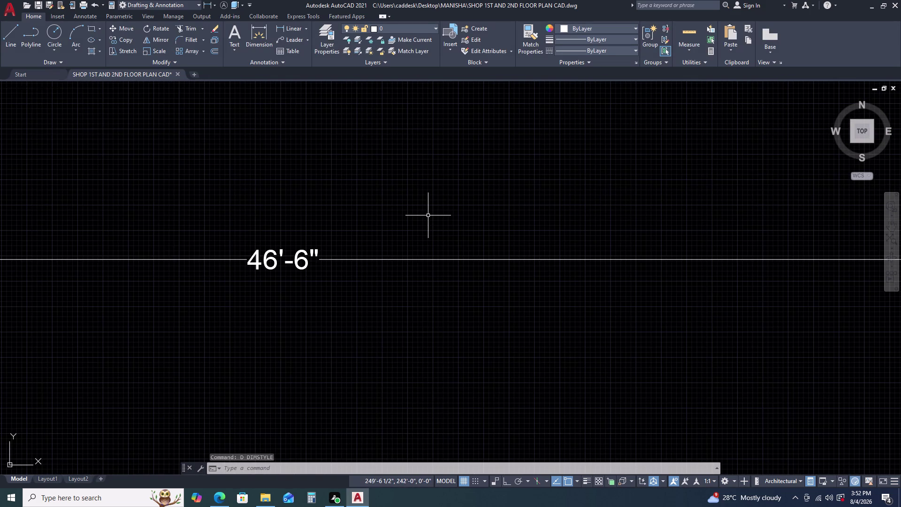
scroll(down, 3)
scroll(down, 3)
scroll(down, 3)
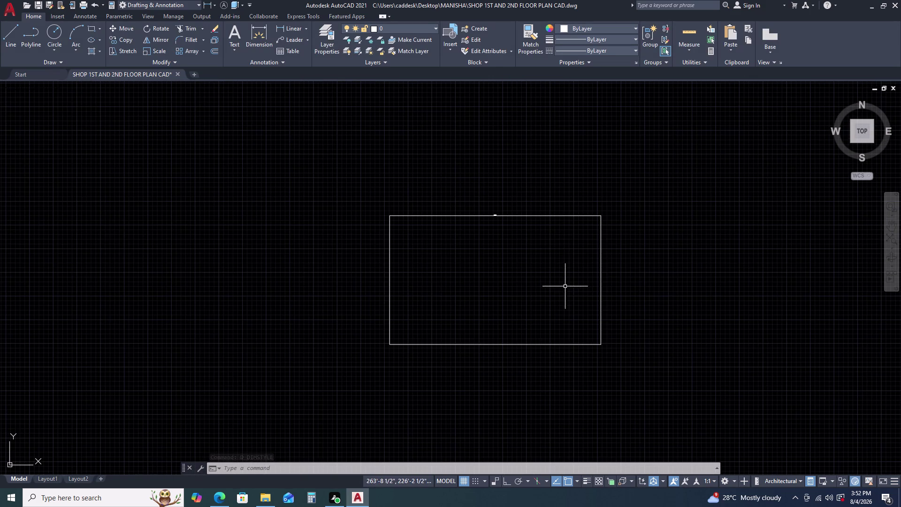
middle_click(565, 286)
middle_drag(548, 249, 535, 222)
middle_drag(533, 217, 530, 213)
click(545, 316)
click(540, 296)
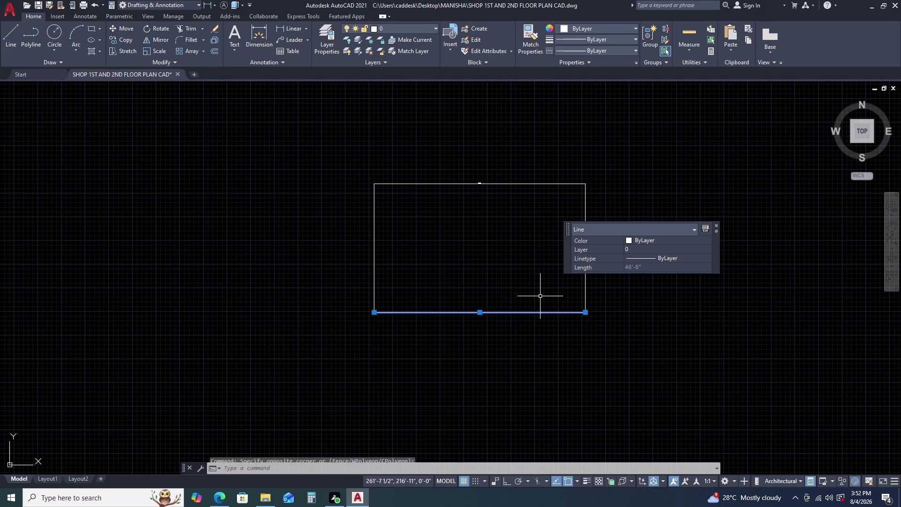
scroll(up, 3)
click(598, 301)
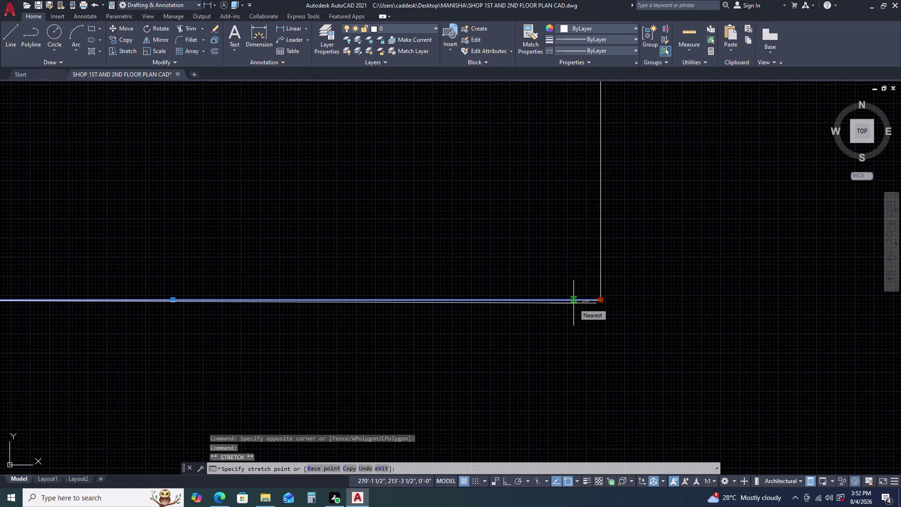
key(F8)
key(1)
key(Return)
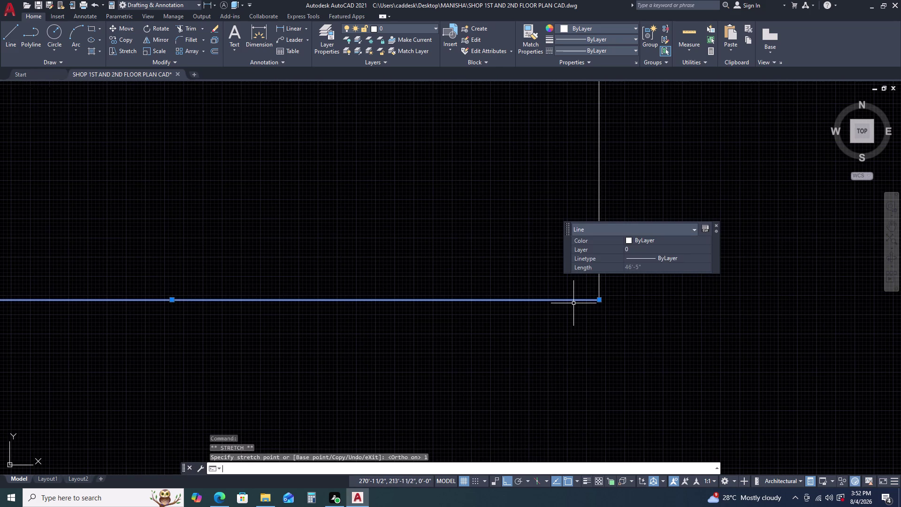
scroll(down, 3)
scroll(up, 3)
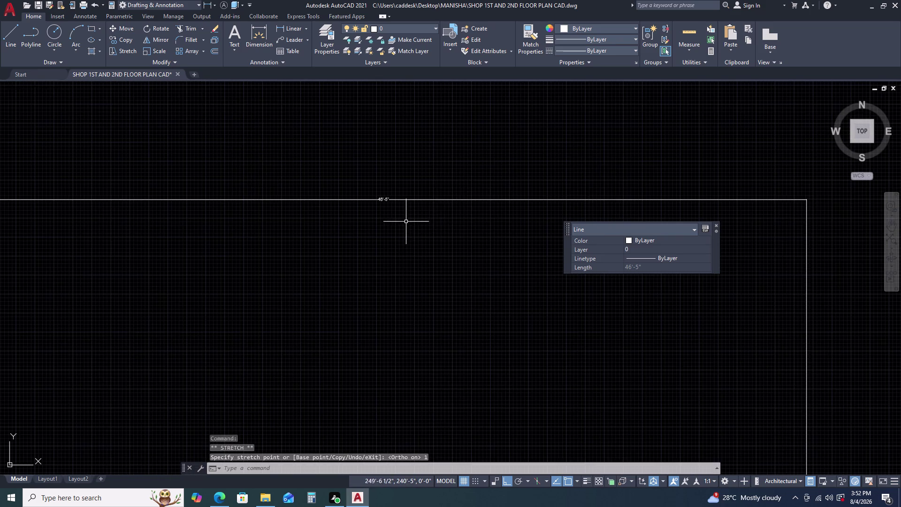
scroll(up, 3)
scroll(down, 3)
scroll(up, 3)
scroll(down, 3)
key(Escape)
scroll(up, 3)
scroll(up, 3)
scroll(up, 3)
scroll(up, 3)
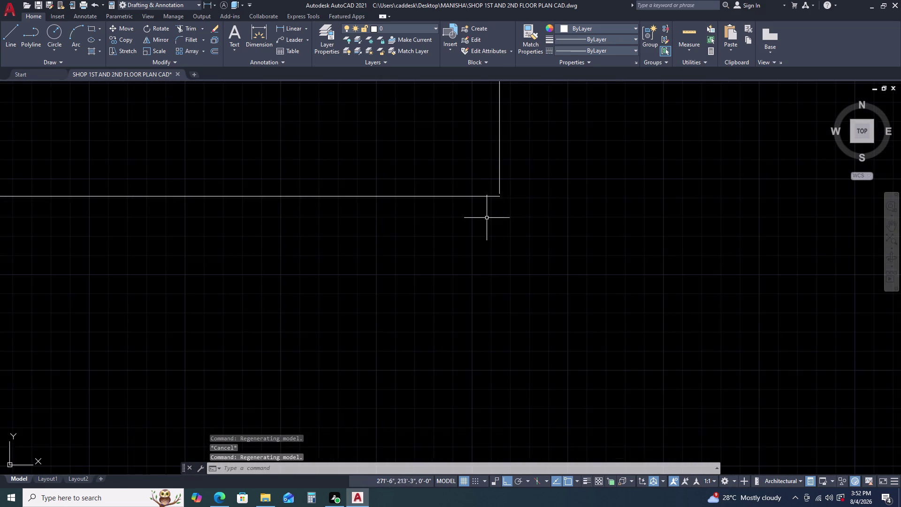
scroll(up, 3)
click(503, 182)
click(480, 218)
key(Escape)
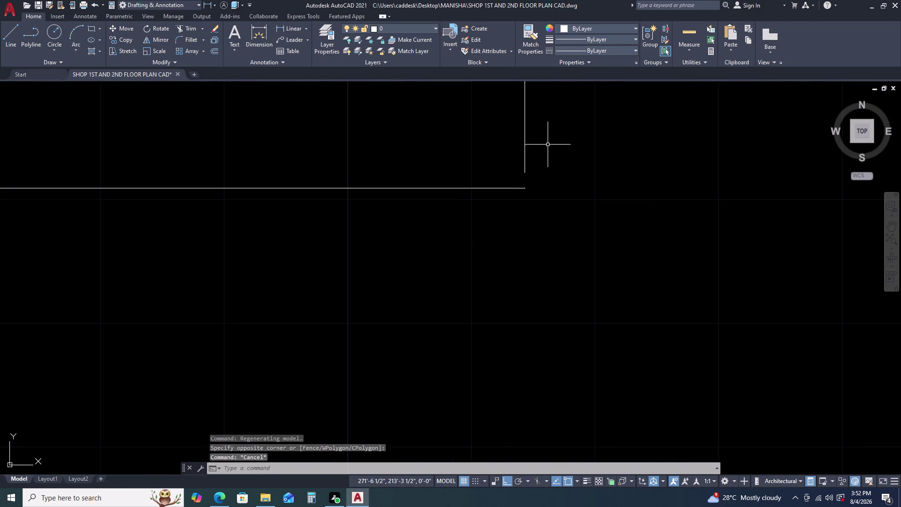
drag(530, 147, 525, 149)
click(484, 161)
key(Escape)
scroll(down, 3)
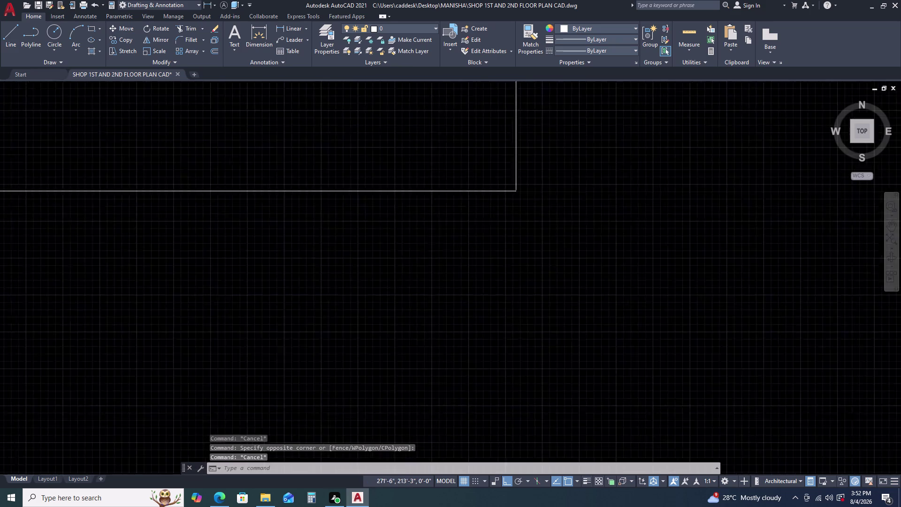
scroll(down, 3)
scroll(up, 3)
scroll(down, 3)
scroll(up, 3)
scroll(up, 3)
middle_drag(540, 268, 515, 256)
scroll(up, 3)
scroll(down, 3)
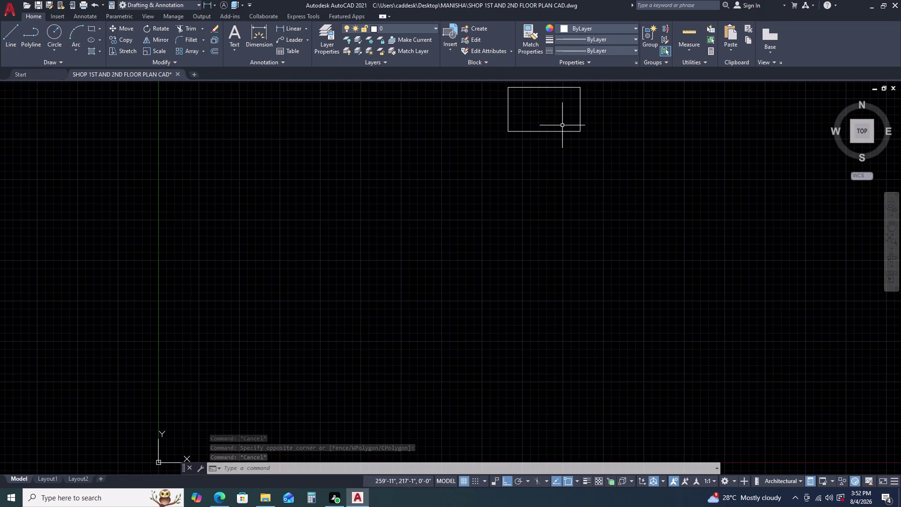
middle_click(562, 125)
scroll(up, 3)
middle_drag(548, 110, 543, 116)
middle_drag(492, 148, 488, 149)
middle_drag(564, 96, 484, 156)
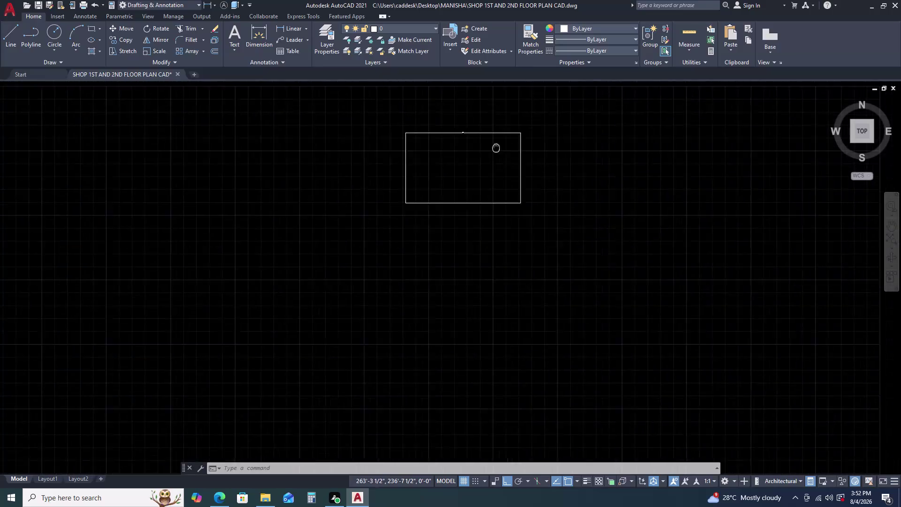
middle_drag(484, 157, 473, 164)
drag(494, 138, 485, 141)
click(439, 163)
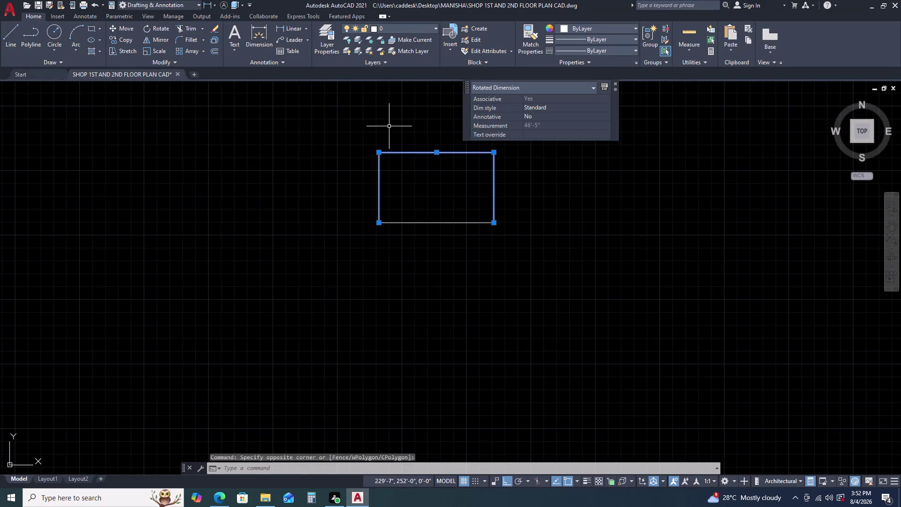
scroll(up, 3)
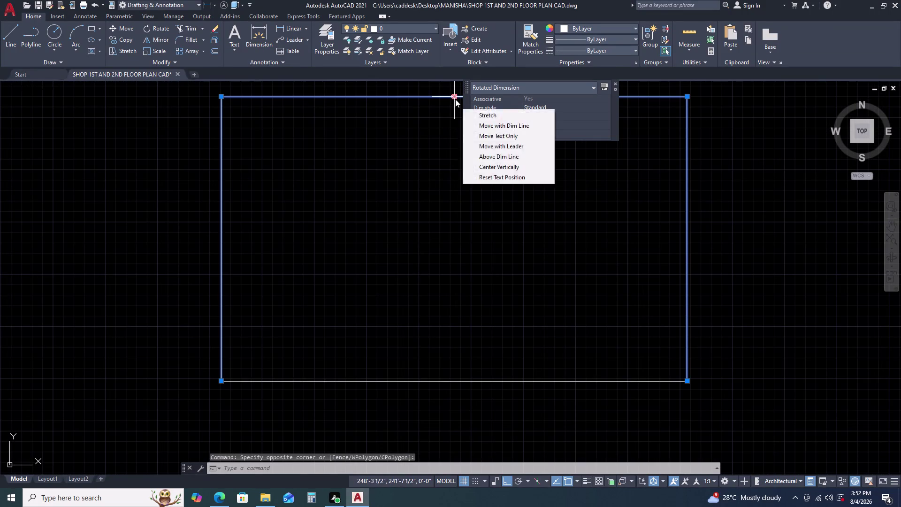
click(455, 99)
click(435, 335)
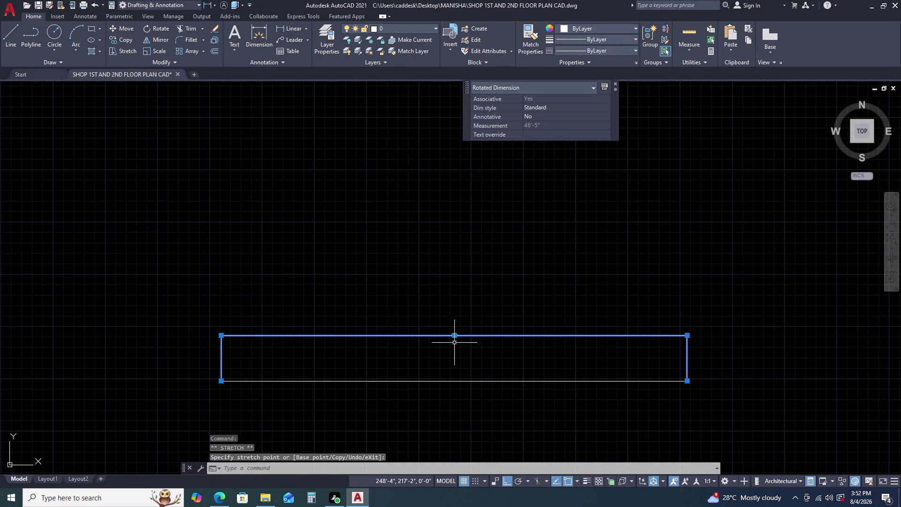
middle_click(446, 321)
middle_drag(432, 297, 428, 288)
middle_drag(468, 302, 442, 212)
key(Escape)
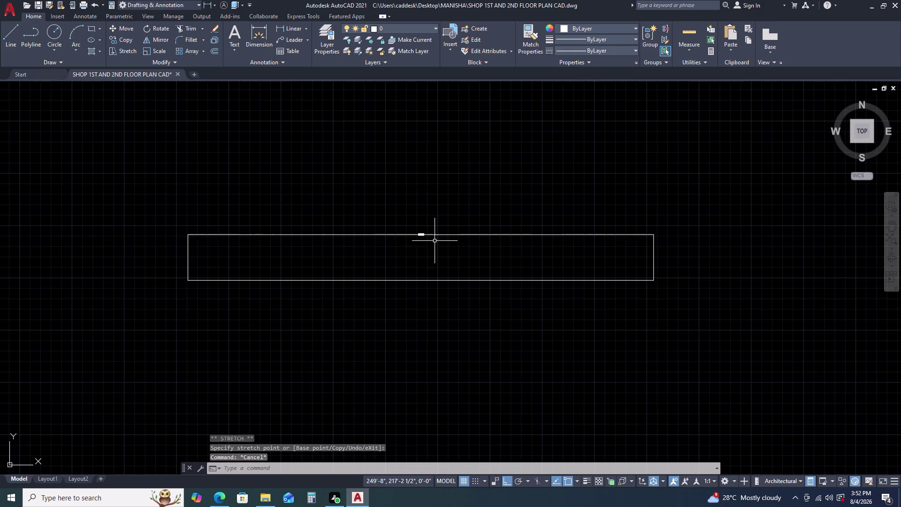
click(420, 234)
key(Escape)
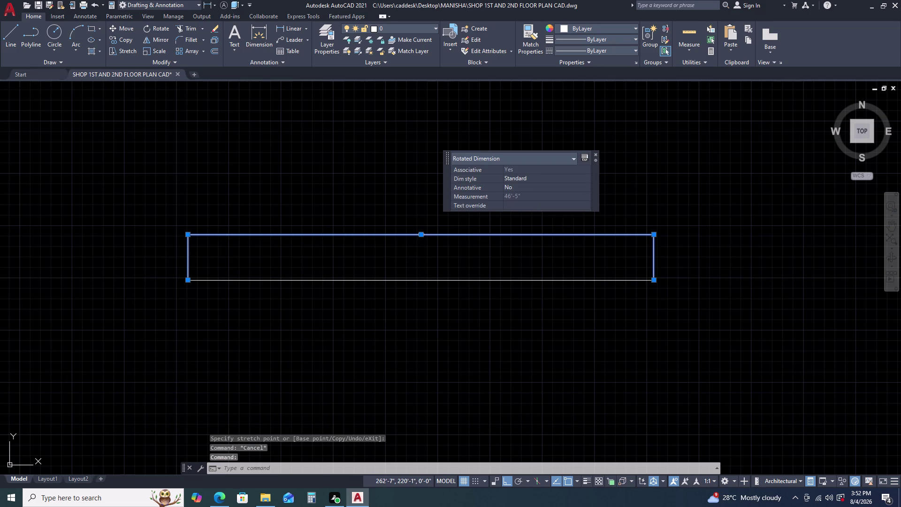
scroll(up, 3)
middle_drag(438, 234, 454, 180)
scroll(down, 3)
scroll(up, 3)
middle_drag(450, 214, 431, 186)
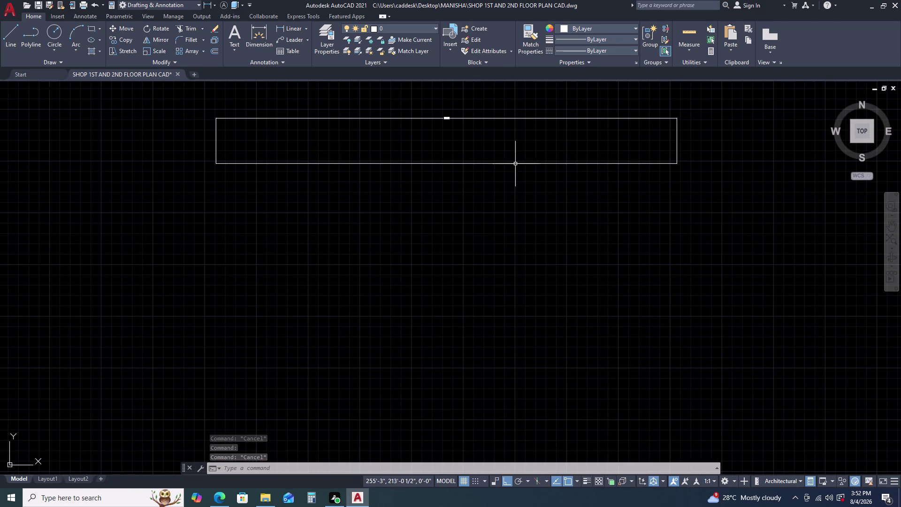
Offset the wall line 9 inches downward.
click(515, 164)
text(O)
key(space)
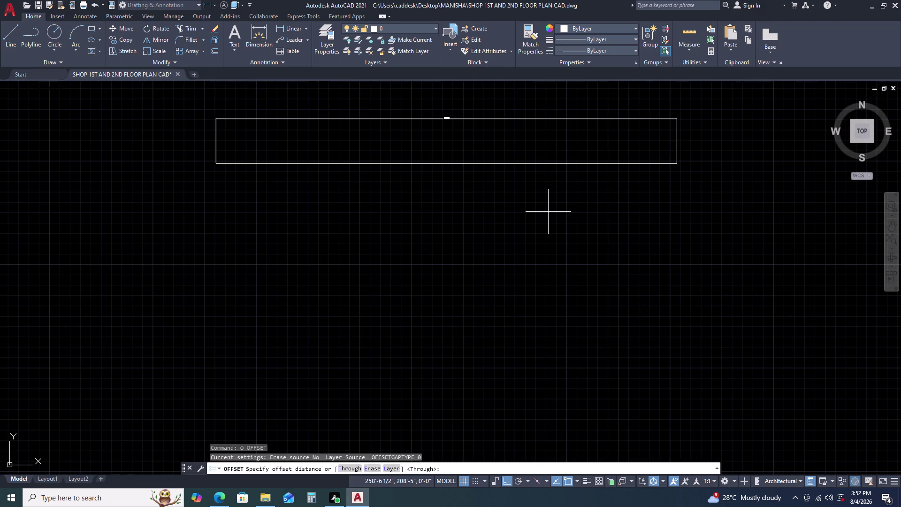
key(9)
key(Return)
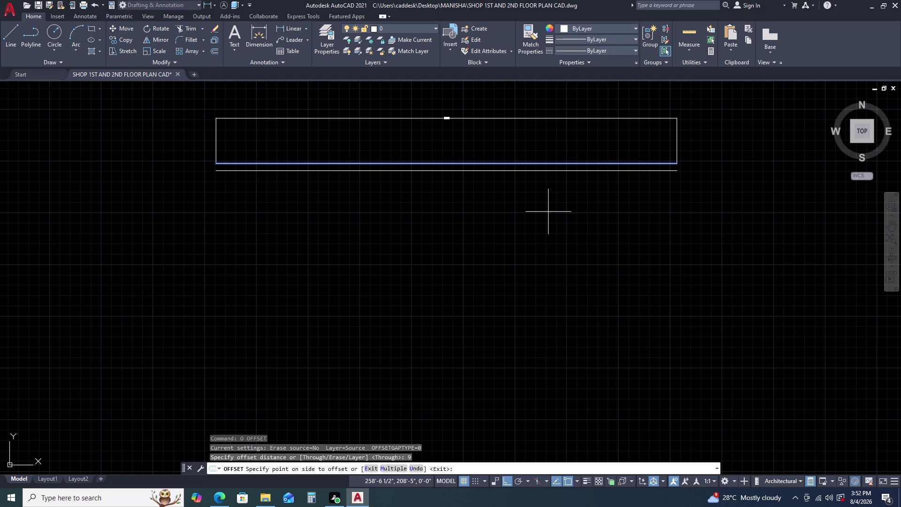
click(548, 212)
key(Escape)
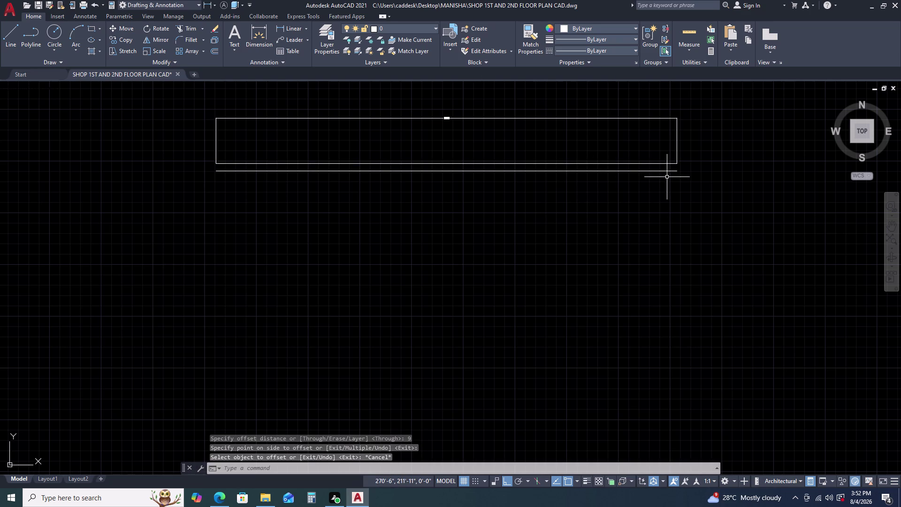
Draw a 92' wall line downward from the offset line's right end.
key(l)
key(space)
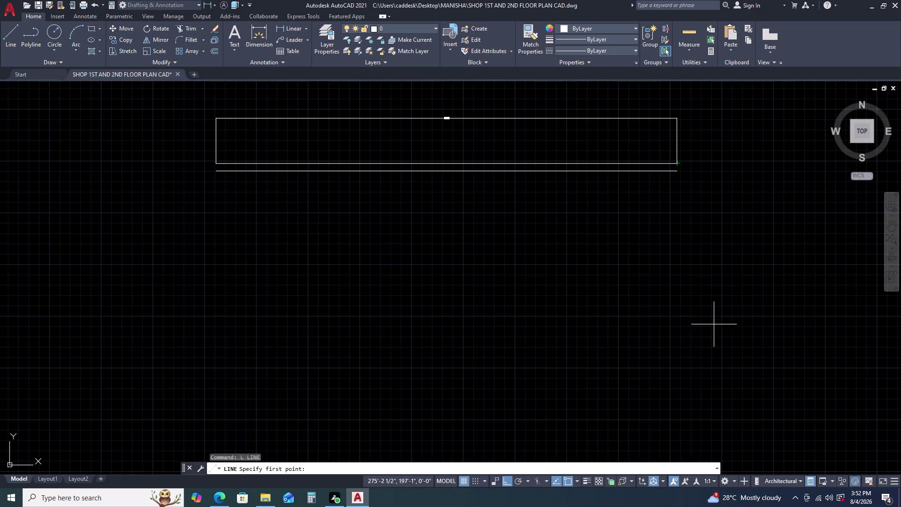
scroll(down, 3)
middle_drag(707, 308, 677, 238)
middle_click(666, 213)
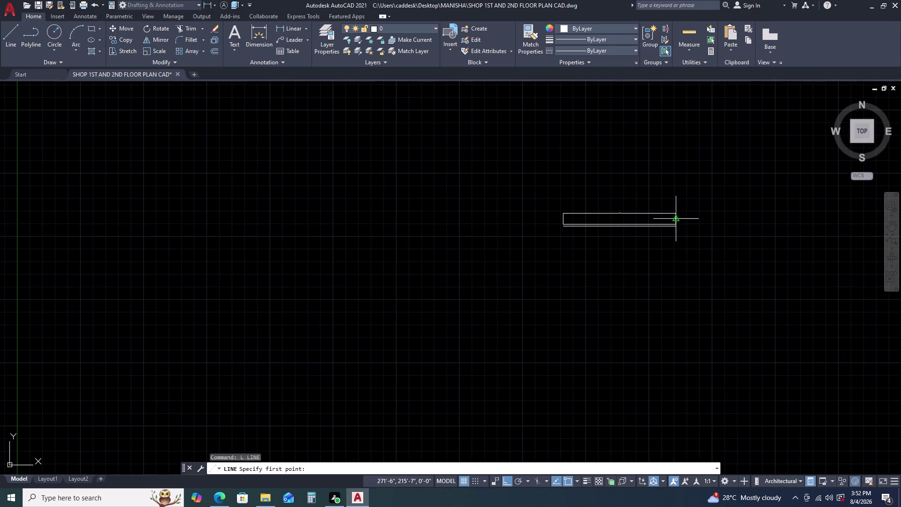
scroll(up, 3)
click(671, 208)
scroll(down, 3)
middle_drag(665, 326, 631, 244)
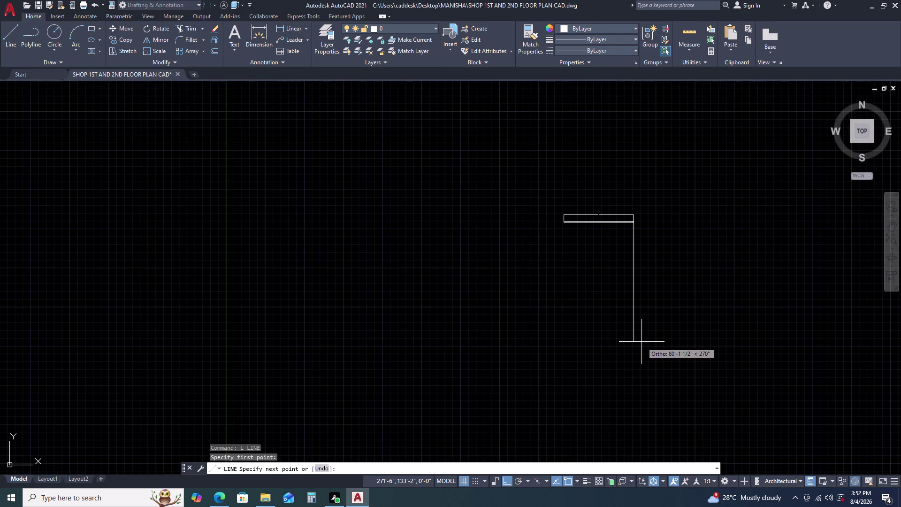
text(92)
text(')
key(Return)
key(Escape)
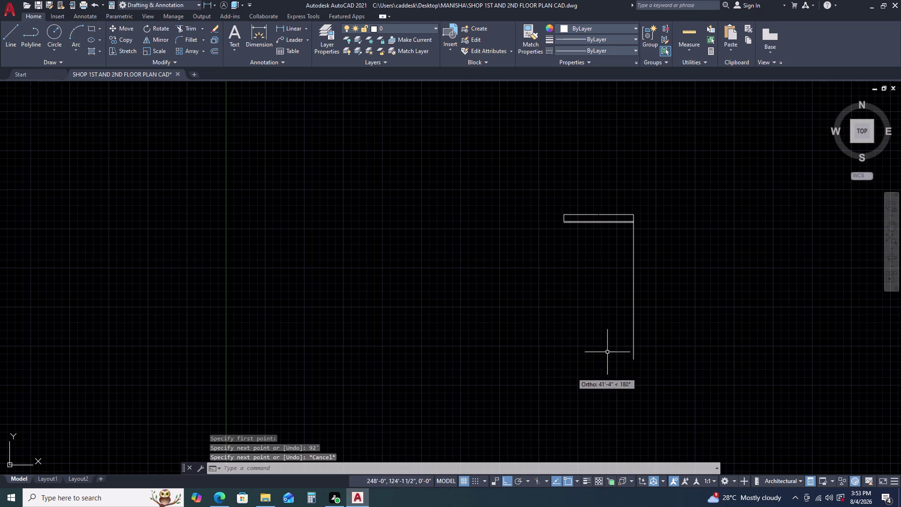
Select the new 92-foot wall line, start and cancel an offset, and pan along the right wall.
scroll(up, 3)
scroll(up, 3)
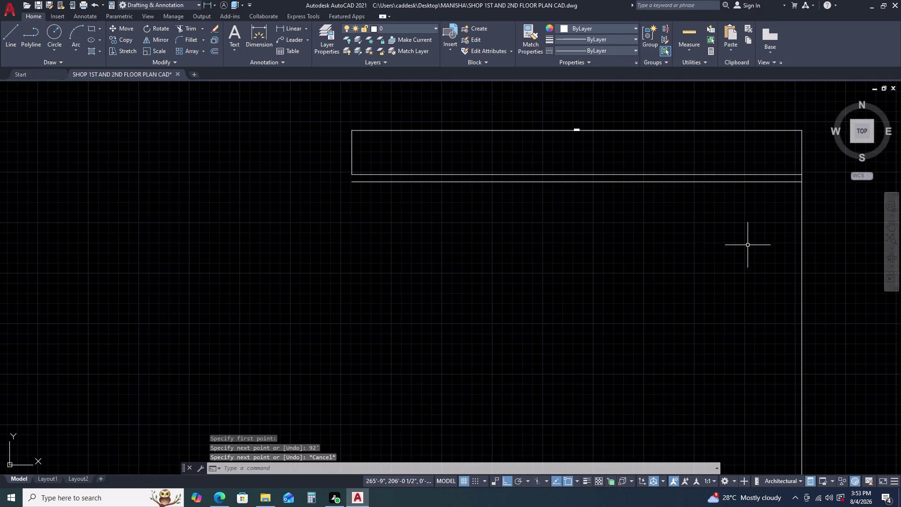
middle_drag(789, 248, 752, 224)
click(764, 227)
text(O)
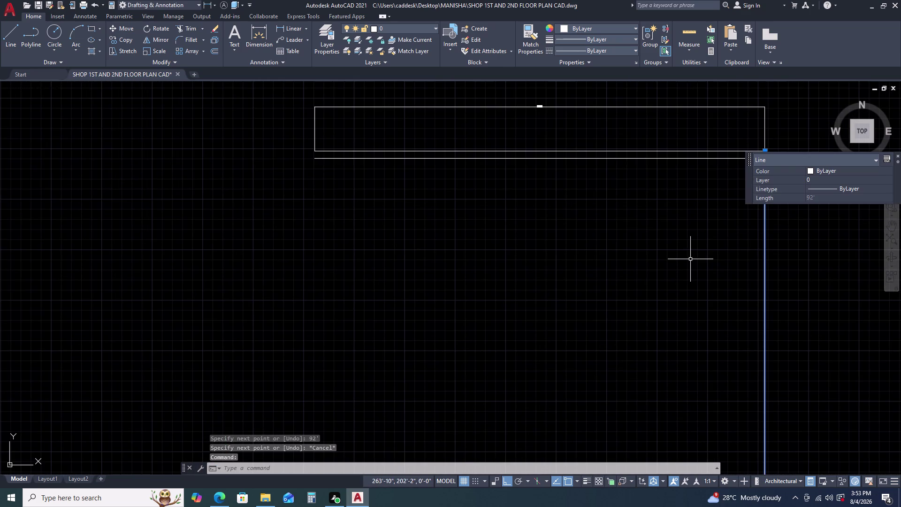
key(space)
key(Escape)
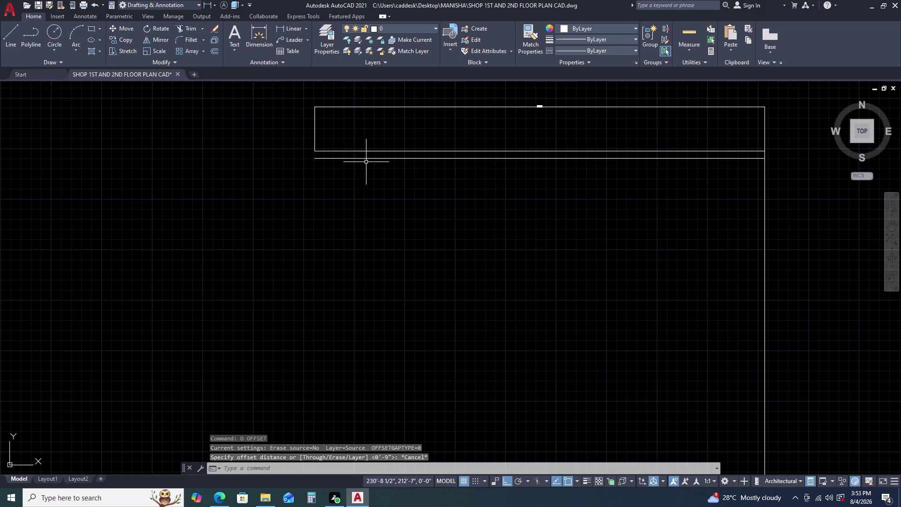
scroll(down, 3)
middle_click(602, 203)
middle_drag(603, 203, 587, 170)
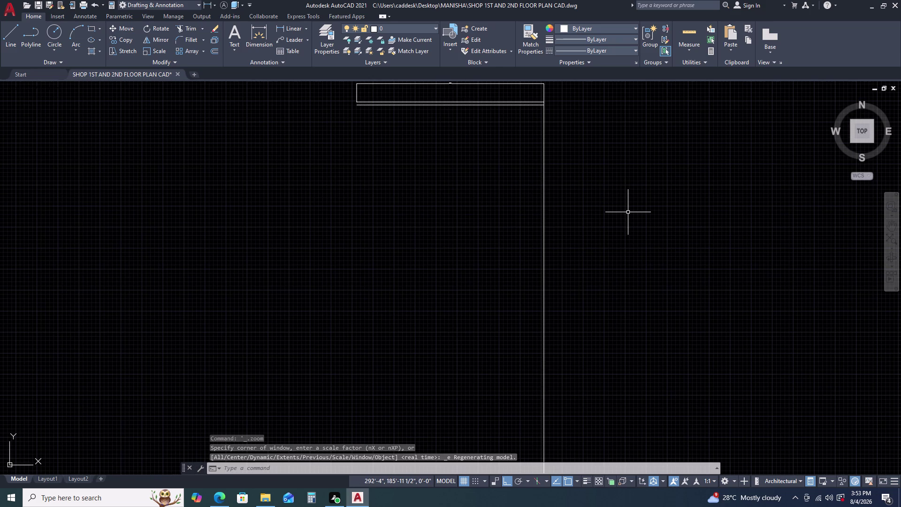
Start a line at the top-right wall corner, then cancel the misplaced attempt.
text(L)
key(space)
scroll(up, 3)
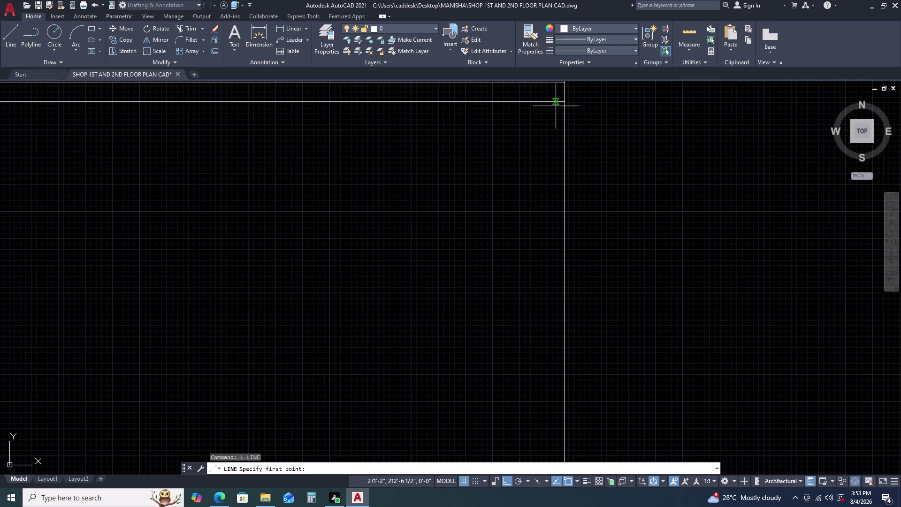
click(564, 102)
scroll(down, 3)
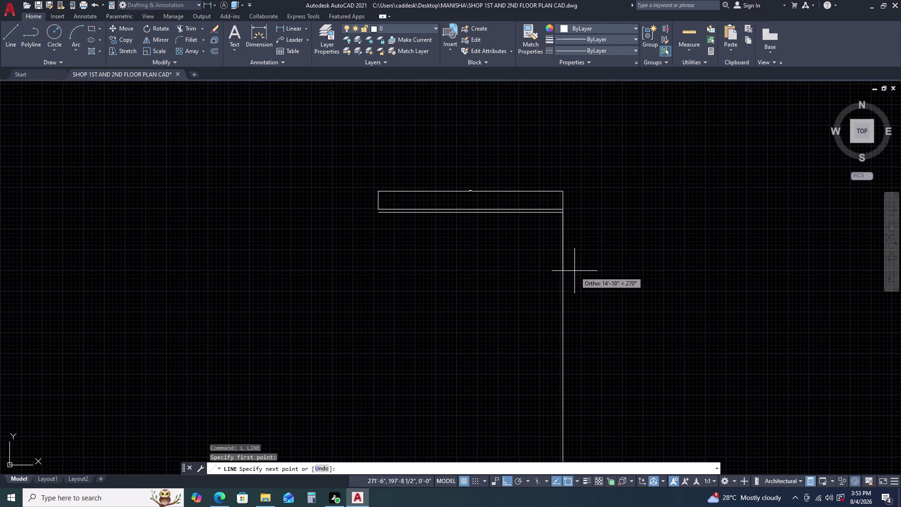
key(Escape)
Begin a new line, tracking 21'-11.5" left from the top-right corner with TK.
key(l)
key(space)
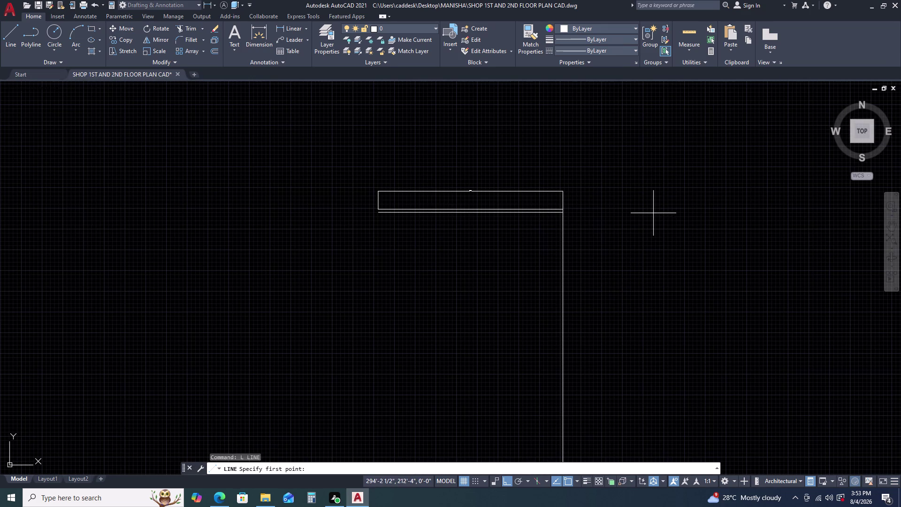
key(t)
key(k)
key(space)
scroll(up, 3)
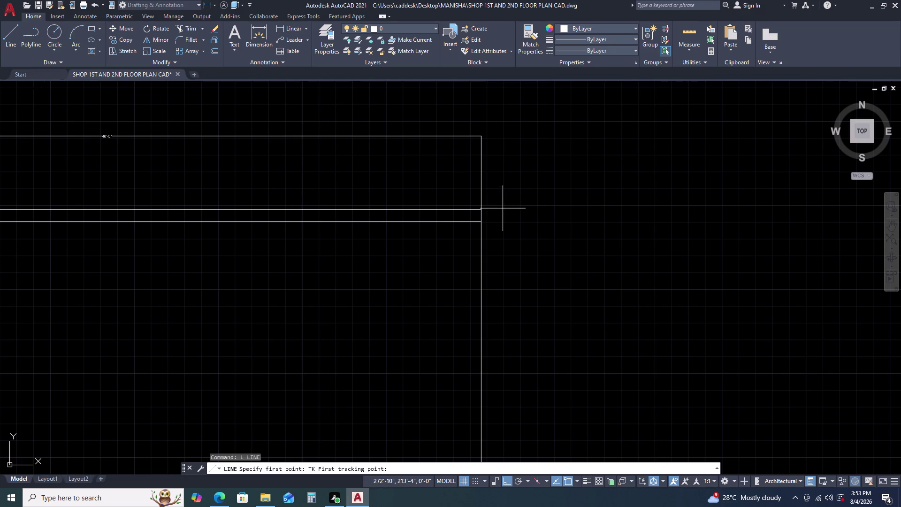
click(479, 219)
middle_drag(146, 226, 370, 197)
middle_click(371, 197)
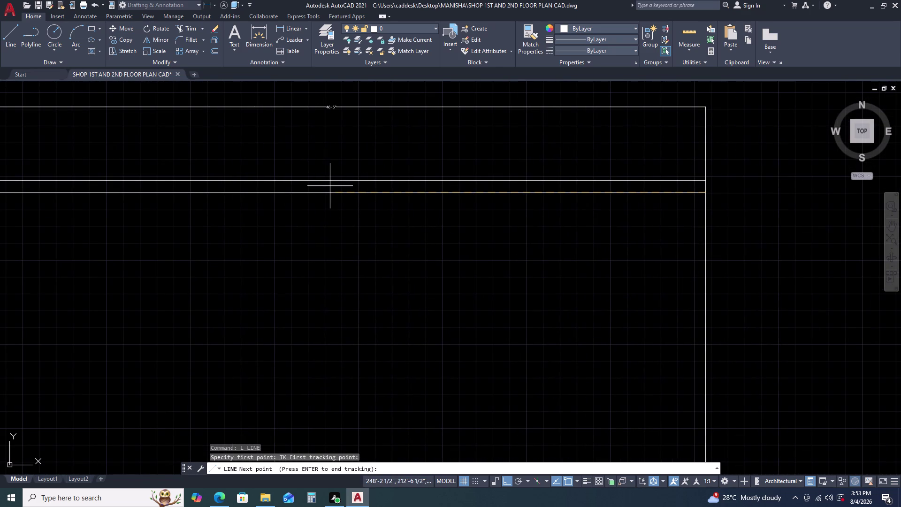
text(21')
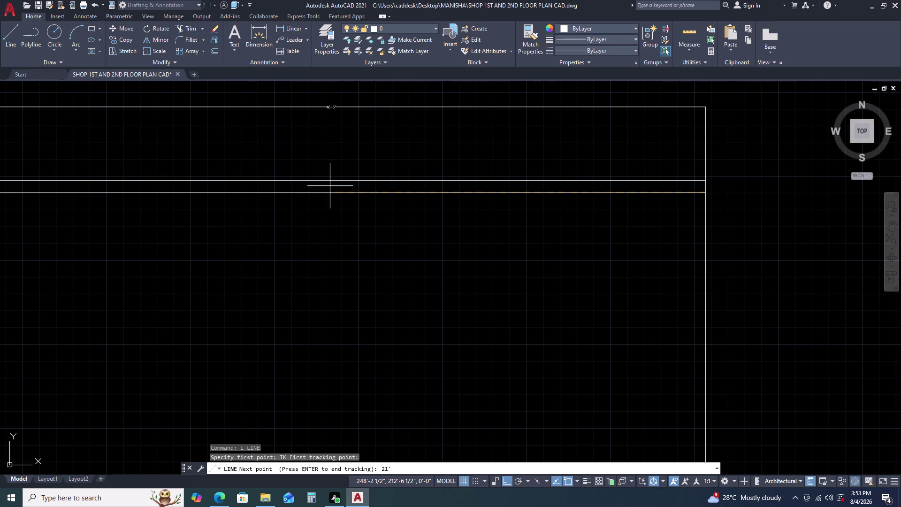
text(11.)
text(5)
key(Return)
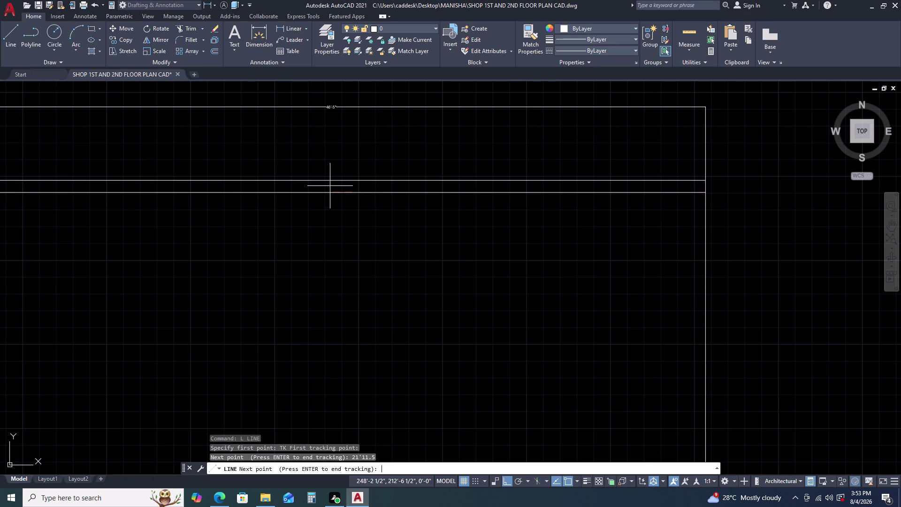
Fix the tracked start point and stretch the new line downward across the plan.
scroll(down, 3)
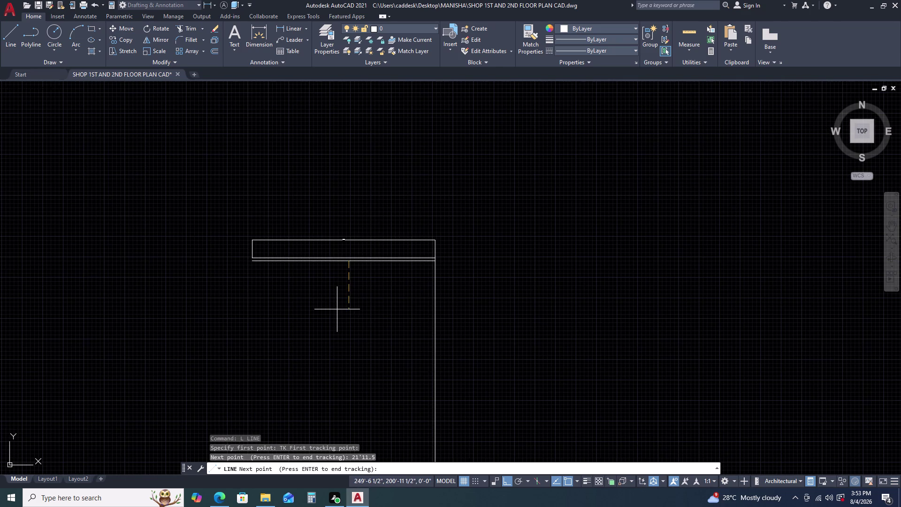
scroll(up, 3)
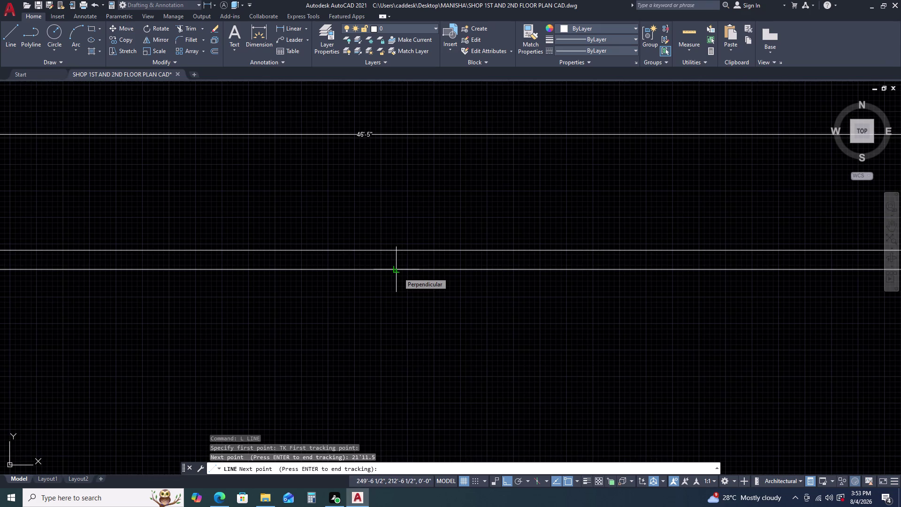
key(Return)
scroll(down, 3)
middle_drag(423, 395, 431, 344)
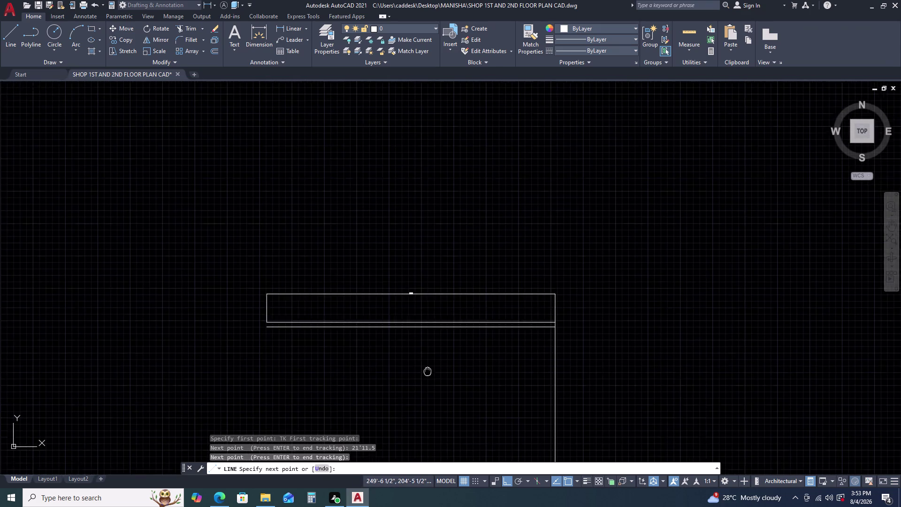
middle_drag(431, 345, 445, 237)
scroll(down, 3)
middle_drag(436, 372, 436, 277)
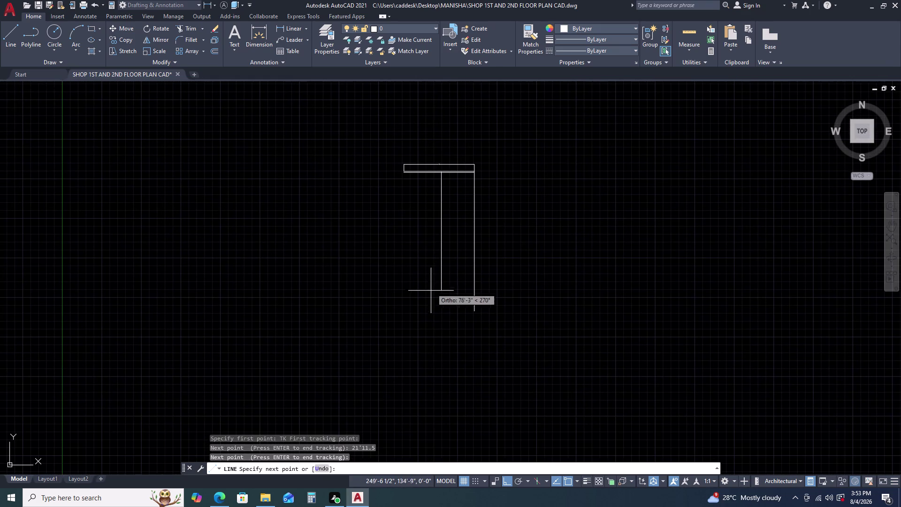